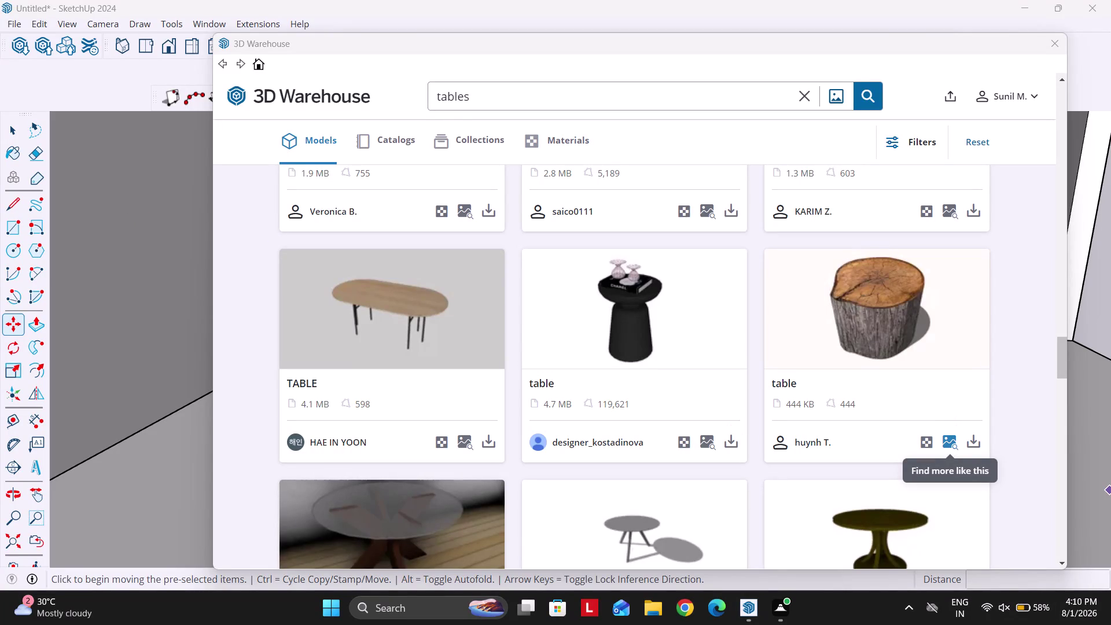
Search 3D Warehouse for 'curtains'.
scroll(down, 3)
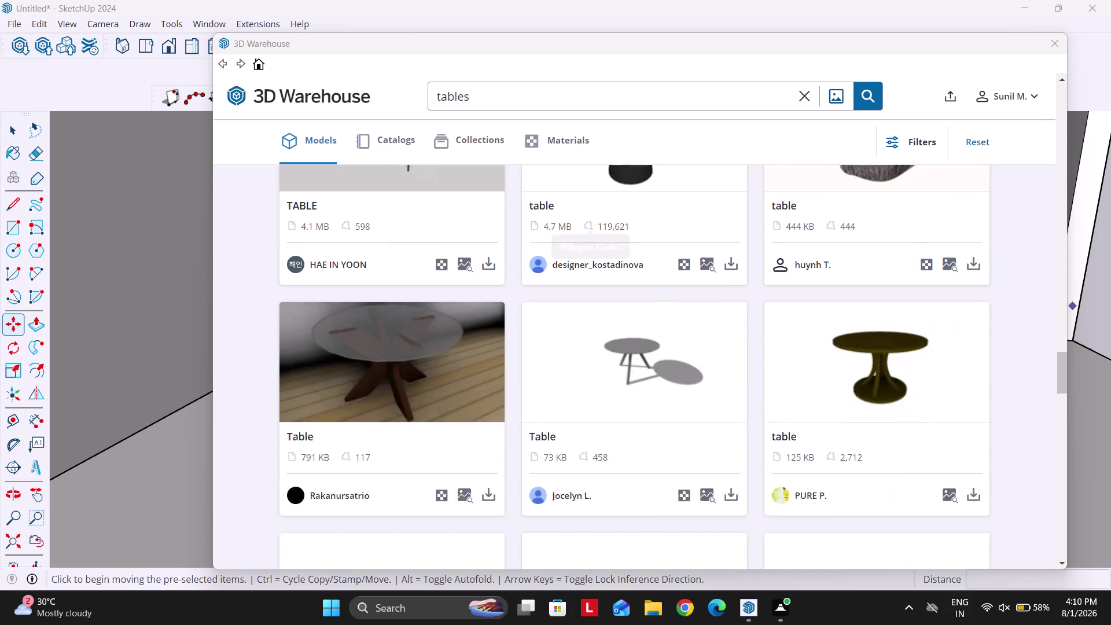
scroll(down, 3)
scroll(up, 3)
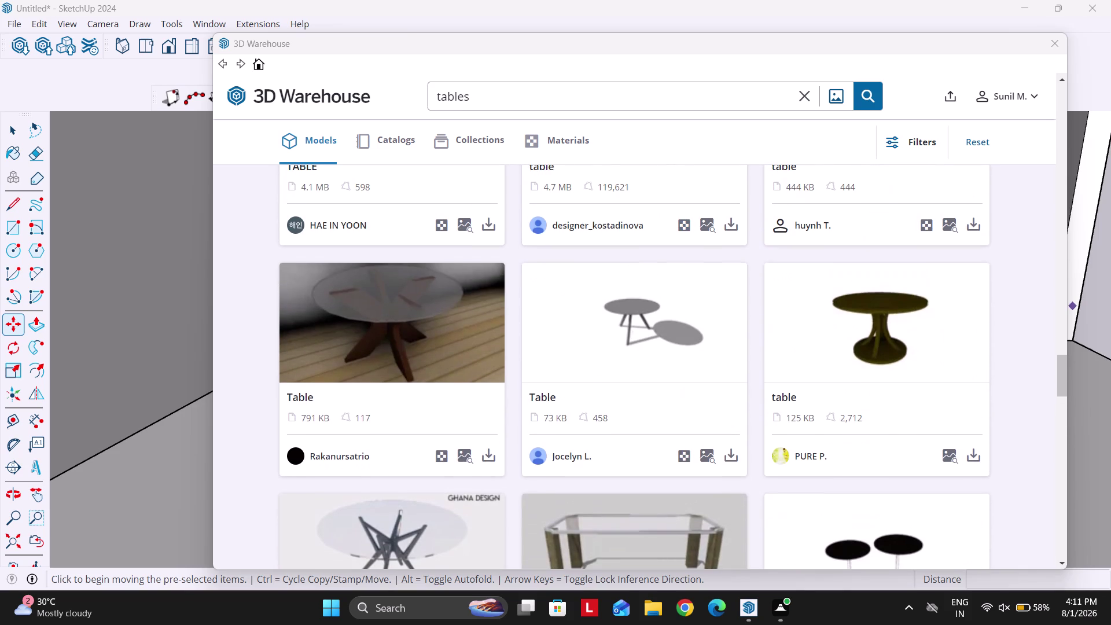
scroll(down, 3)
drag(504, 100, 378, 100)
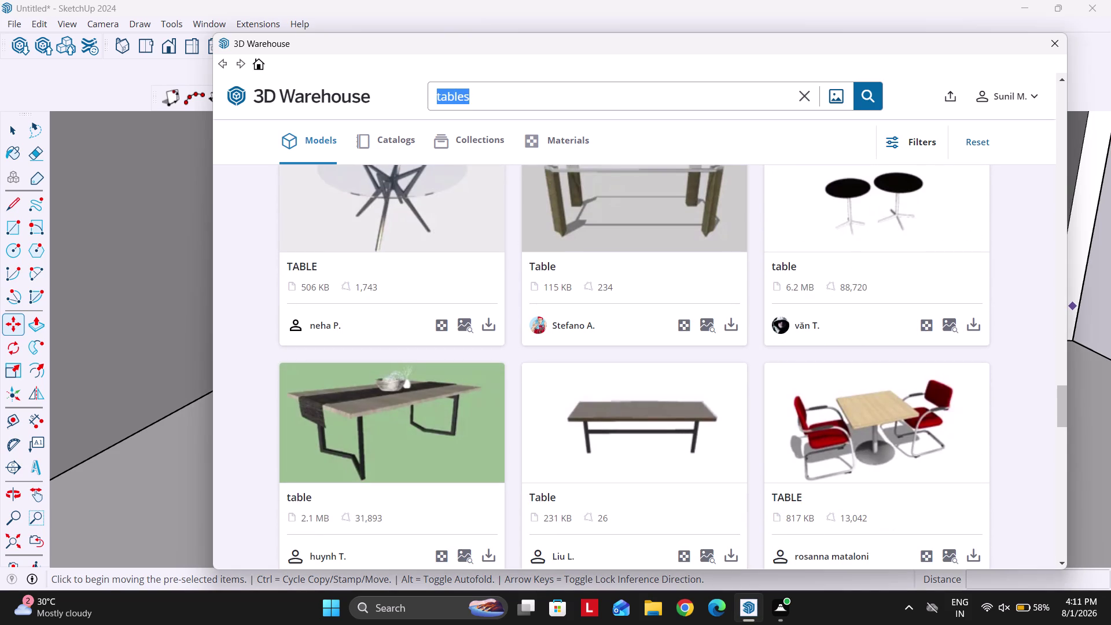
text(curt)
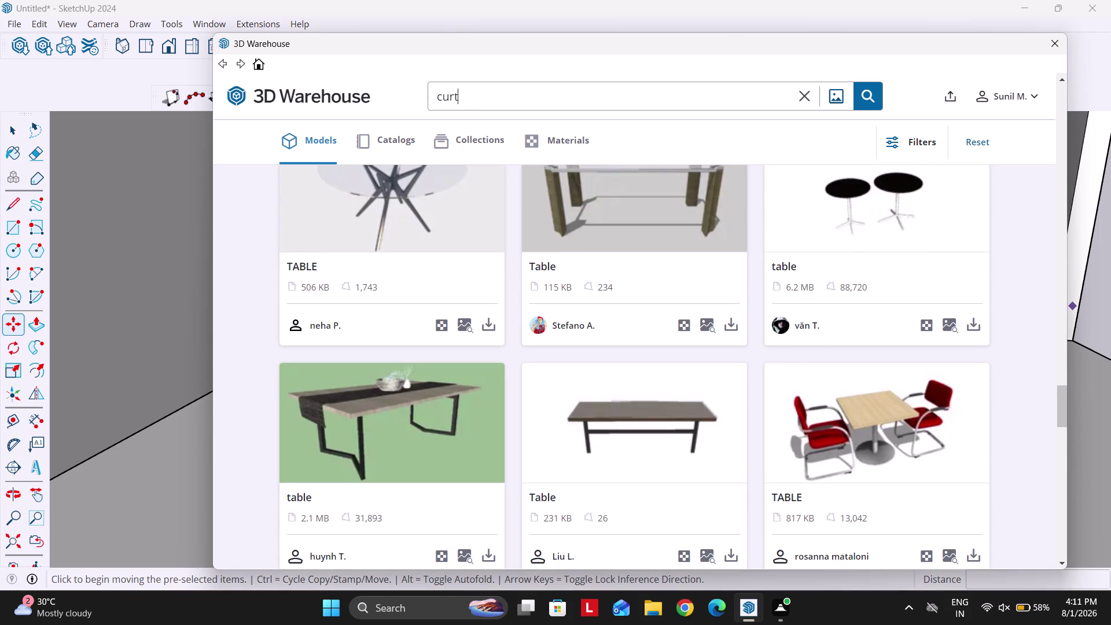
text(ains)
key(Return)
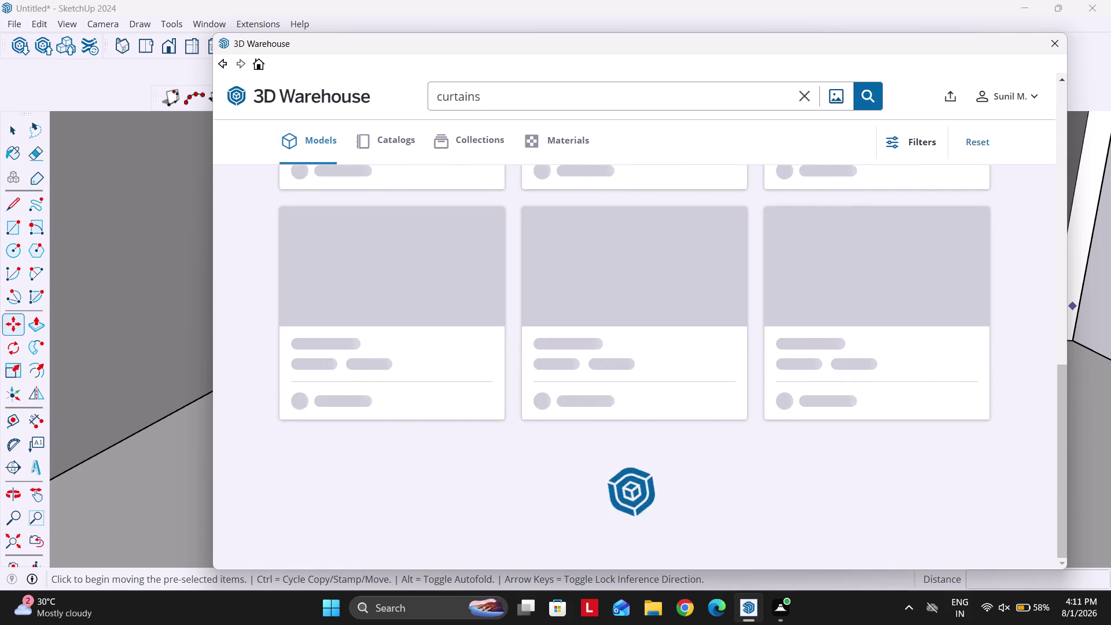
Download the Curtains model and choose Yes to load it into the model.
scroll(up, 3)
scroll(up, 3)
scroll(up, 3)
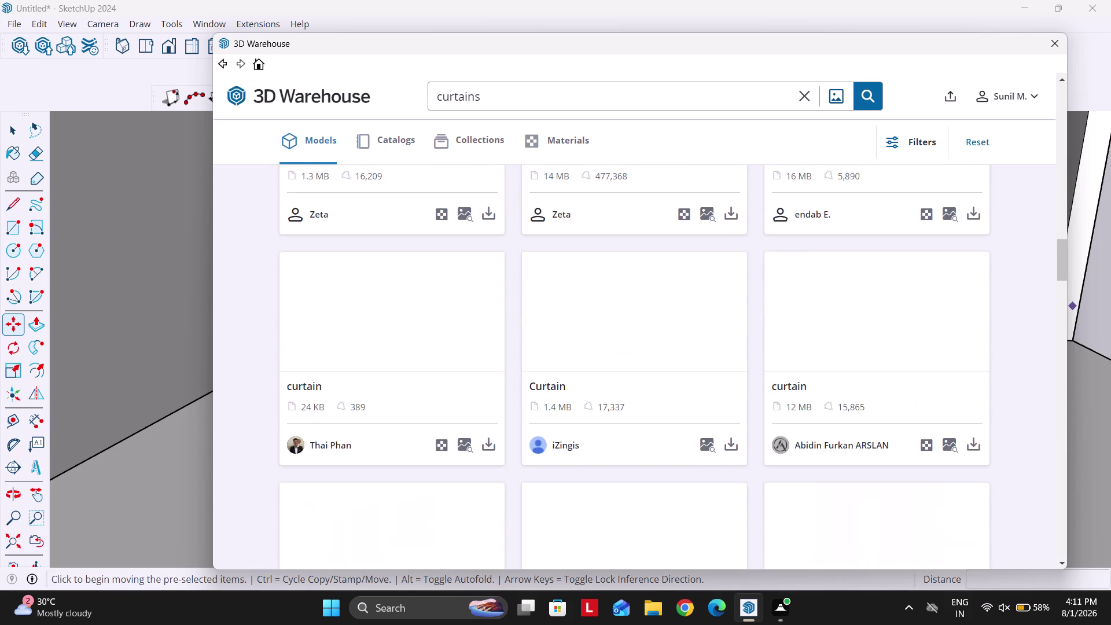
scroll(up, 3)
scroll(up, 3)
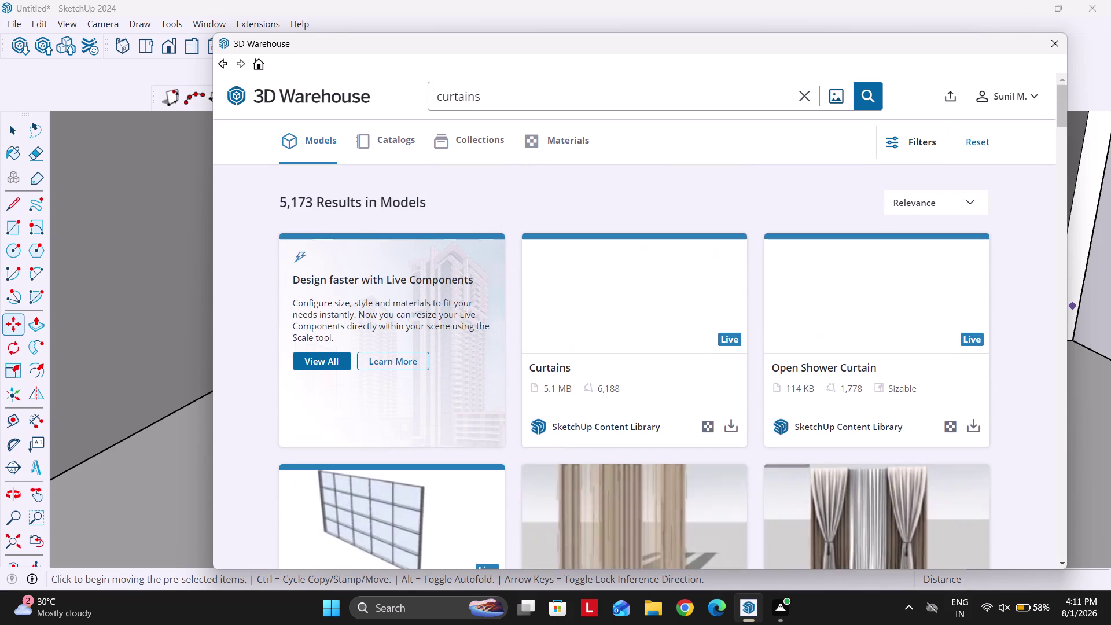
scroll(up, 3)
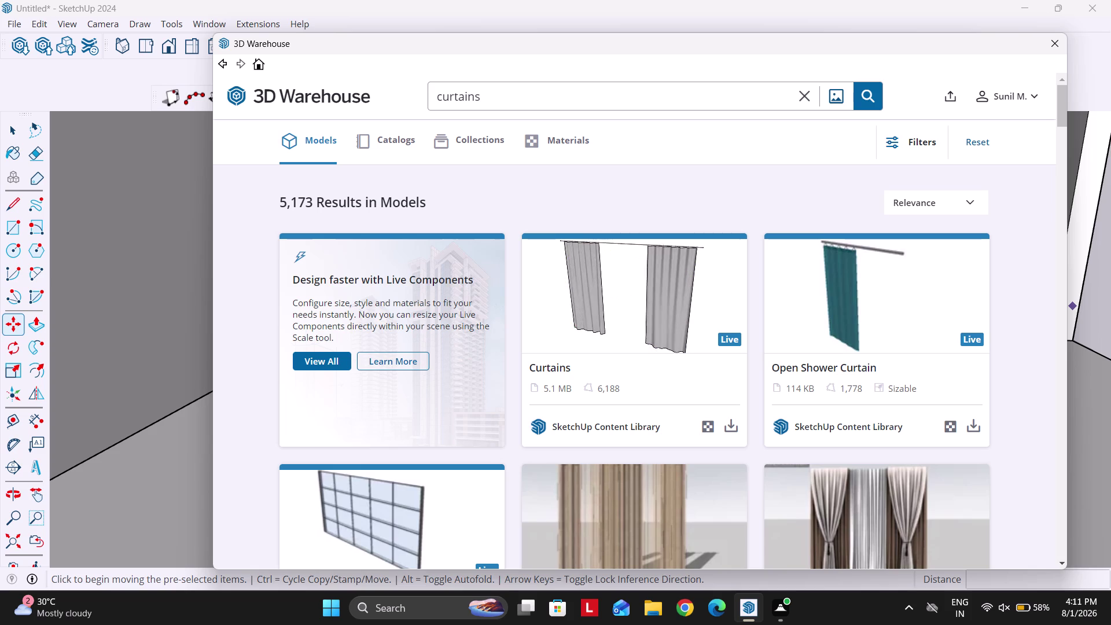
scroll(down, 3)
click(731, 517)
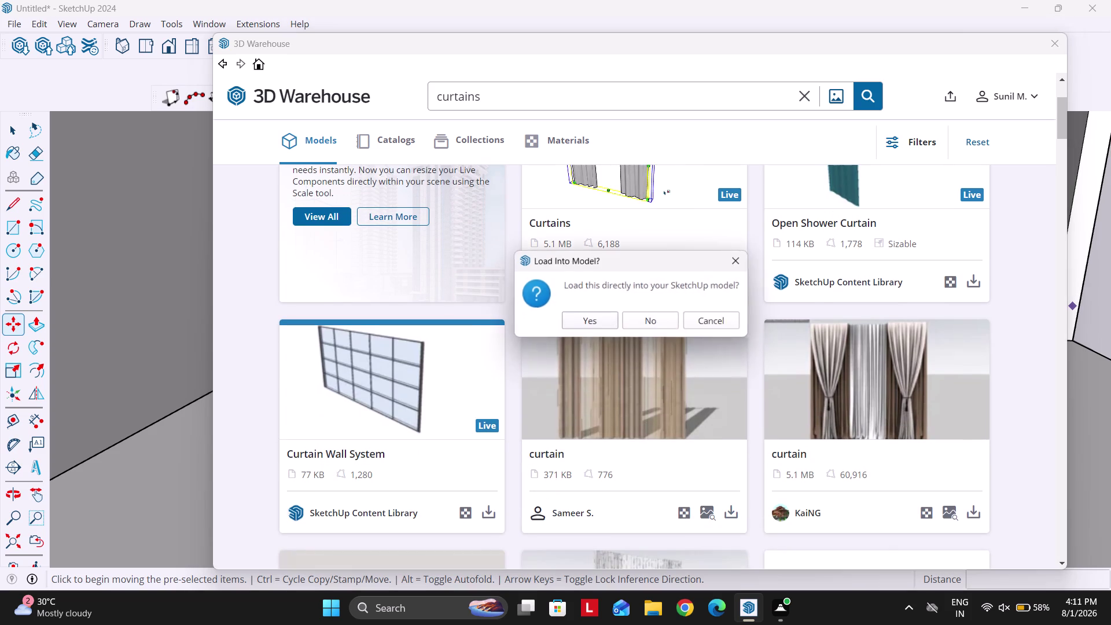
click(581, 321)
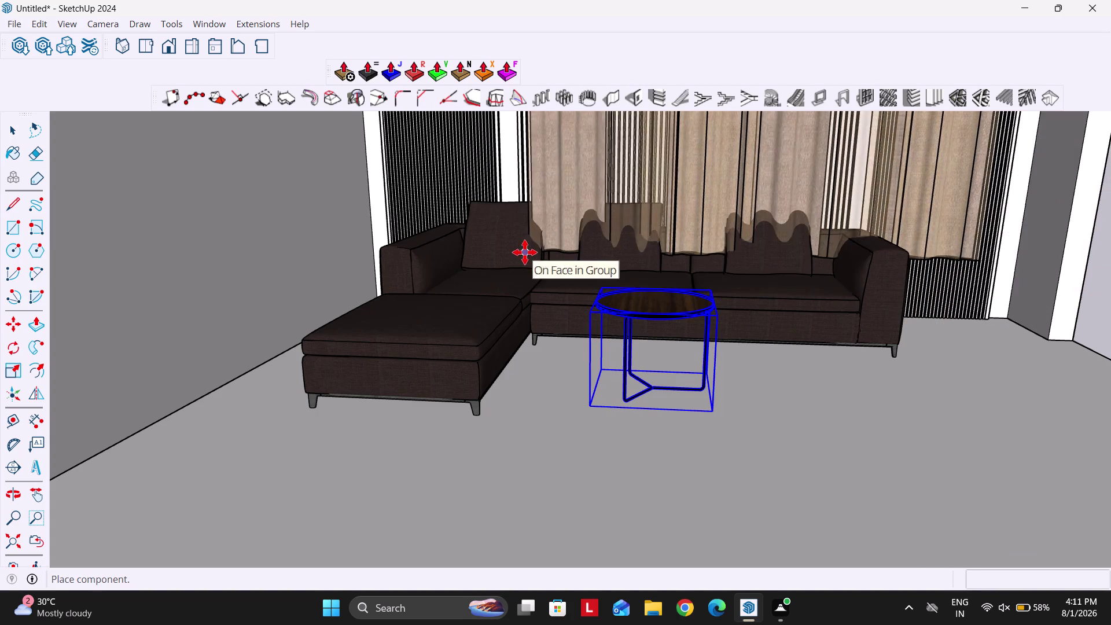
Drop the curtain component beside the room.
scroll(down, 3)
middle_drag(528, 360, 566, 373)
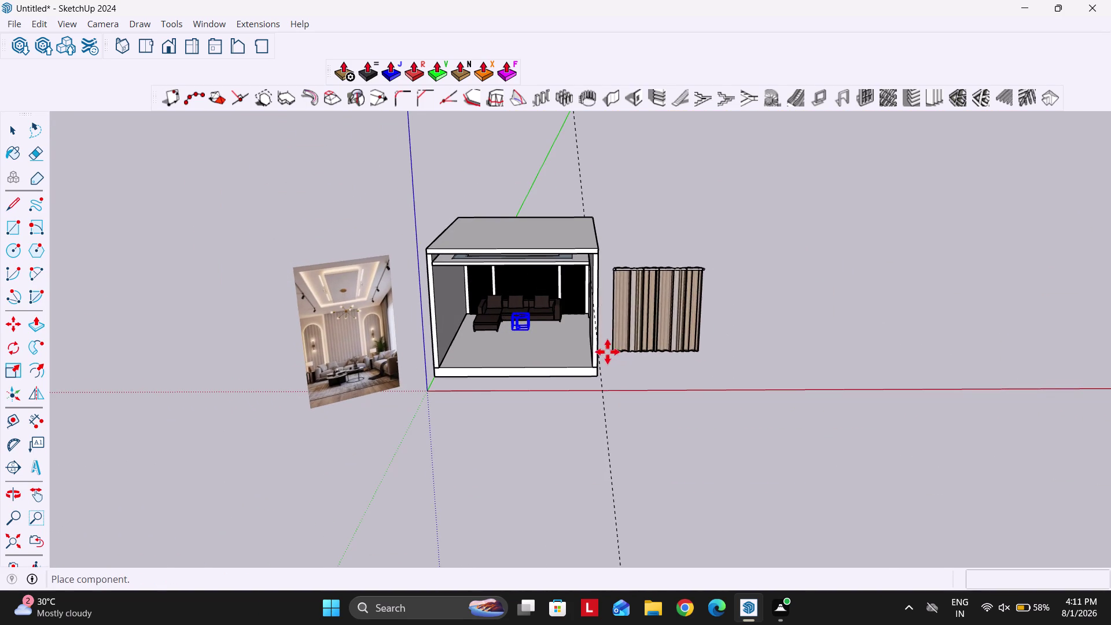
click(608, 351)
scroll(up, 3)
middle_drag(654, 323, 672, 348)
Rotate the curtain 90 degrees about its base so it stands upright.
key(q)
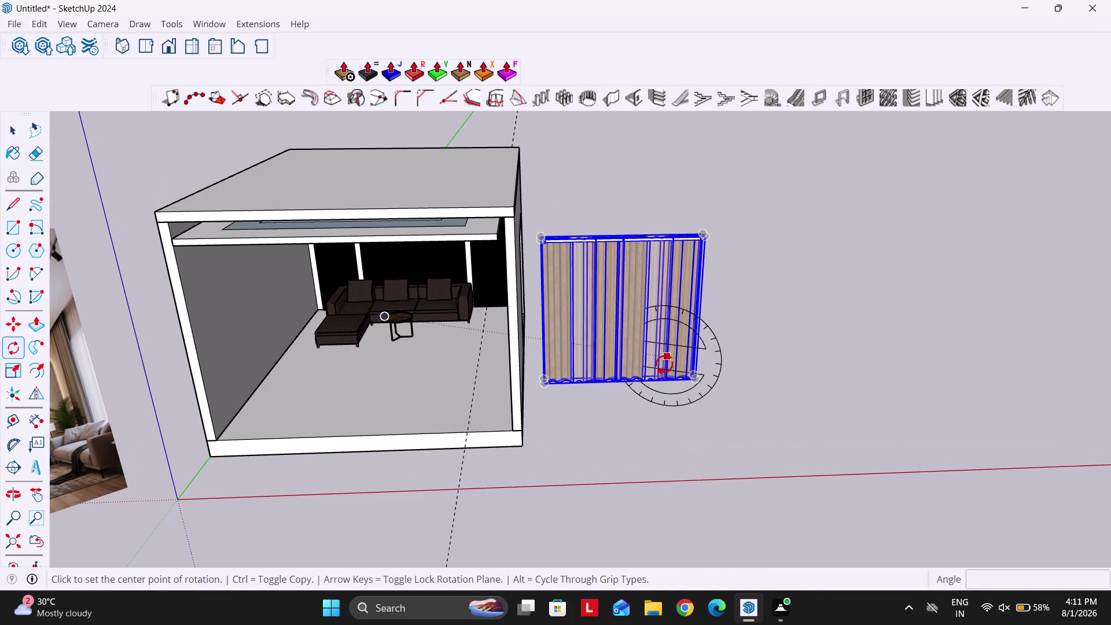
key(Up)
click(596, 383)
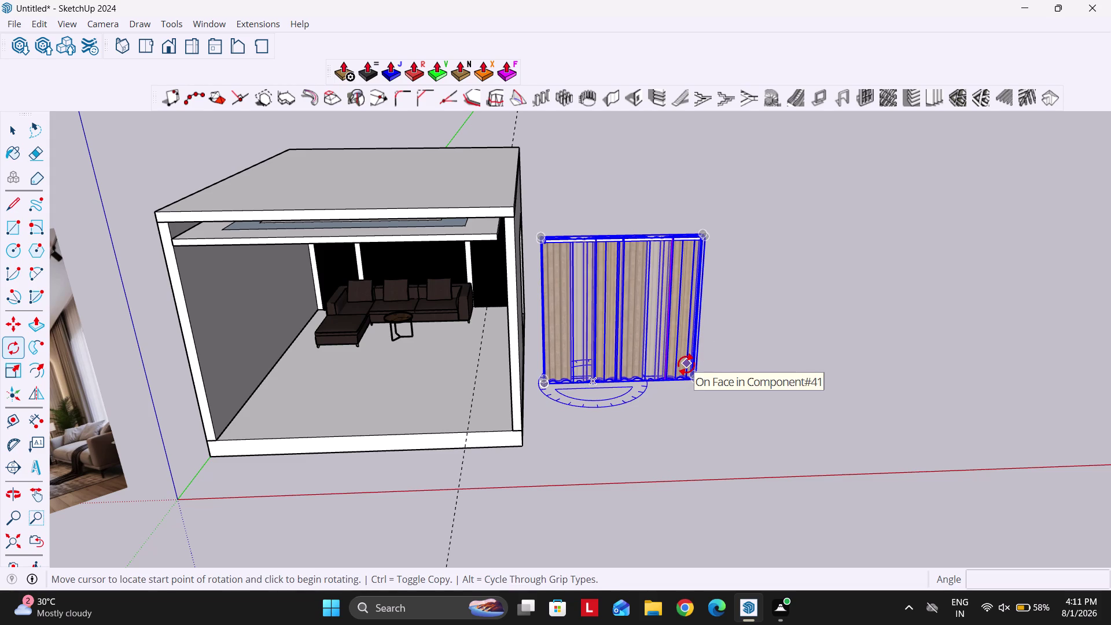
click(656, 378)
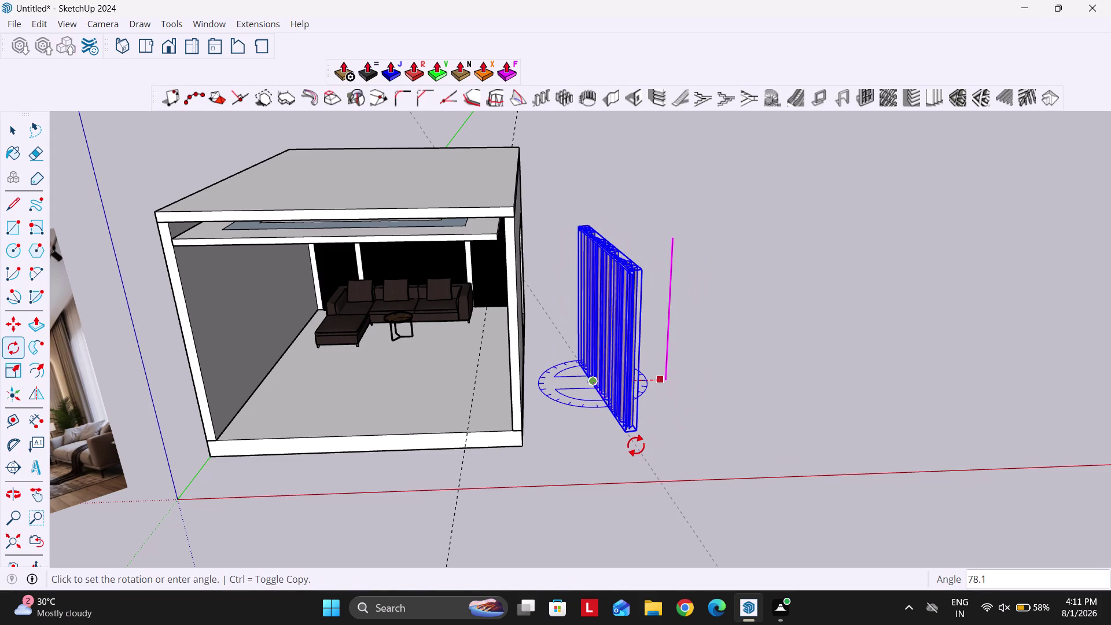
text(90)
key(Return)
Move the curtain by its top corner against the room's side wall.
scroll(up, 3)
middle_drag(599, 314, 590, 320)
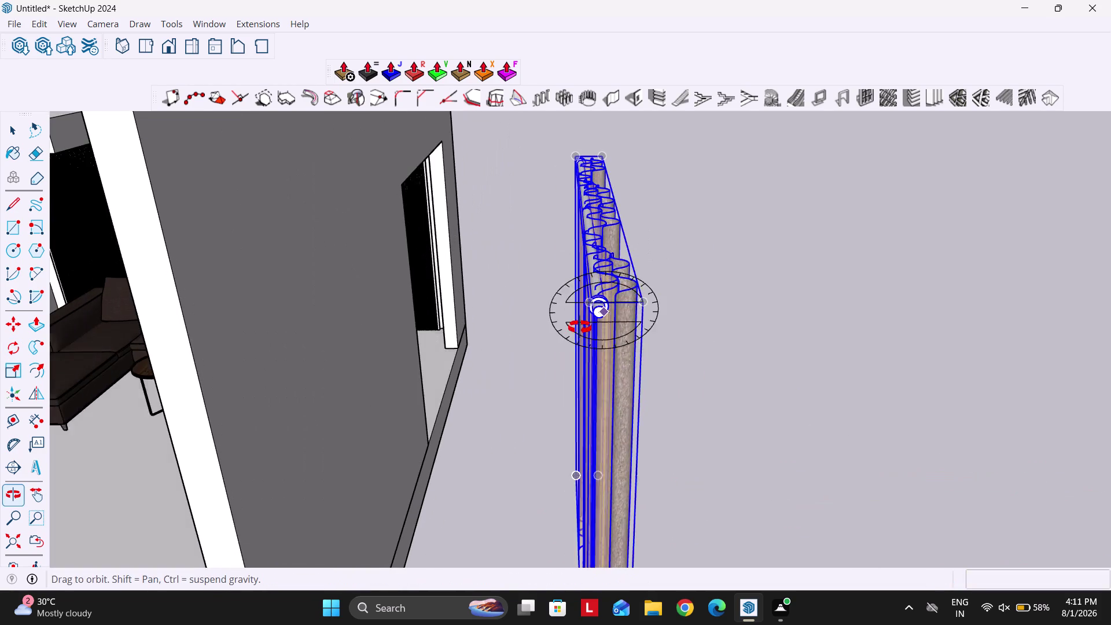
middle_drag(589, 321, 576, 328)
scroll(up, 3)
key(m)
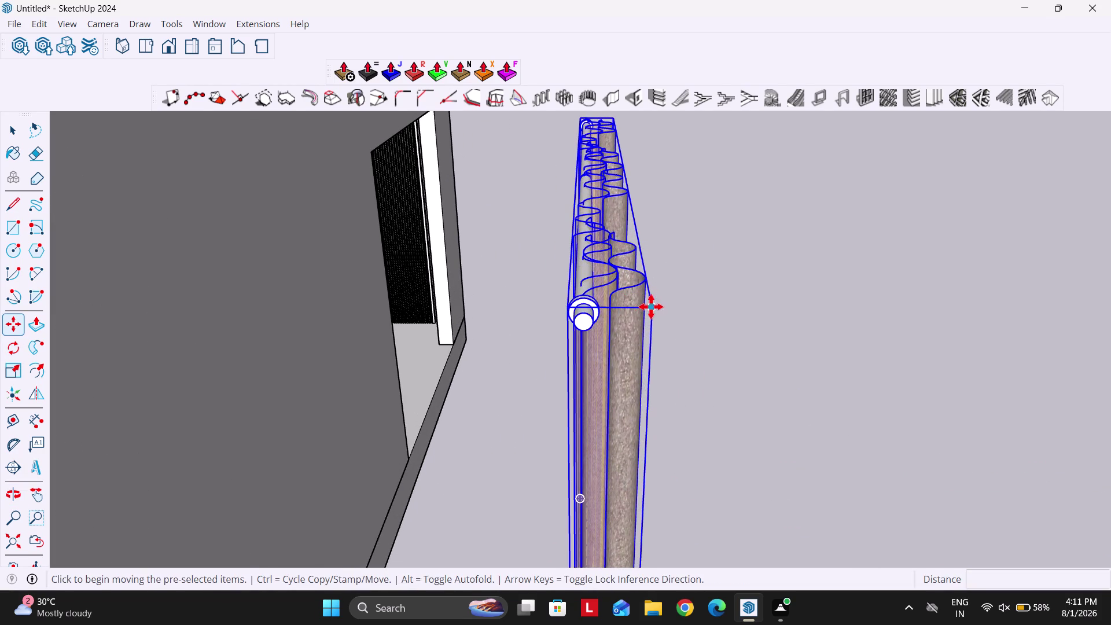
click(652, 307)
scroll(down, 3)
middle_drag(607, 353, 659, 242)
scroll(up, 3)
scroll(up, 3)
scroll(down, 3)
middle_drag(642, 251, 662, 254)
scroll(up, 3)
click(661, 208)
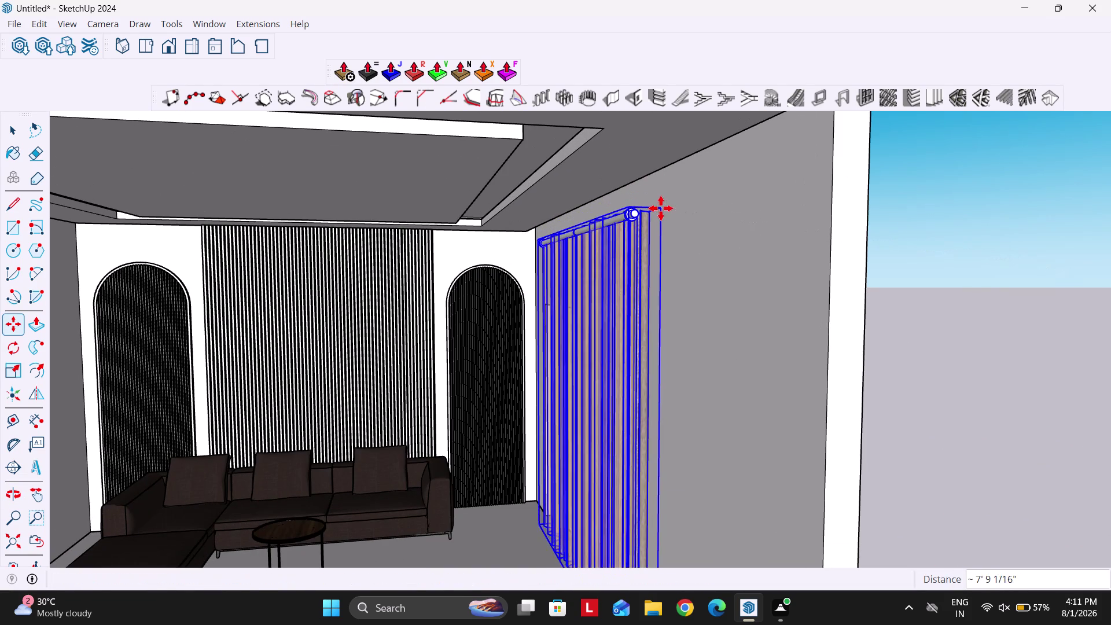
Inspect the curtain's placement and try adjusting it with the Scale tool.
scroll(down, 3)
scroll(up, 3)
middle_drag(641, 241, 612, 238)
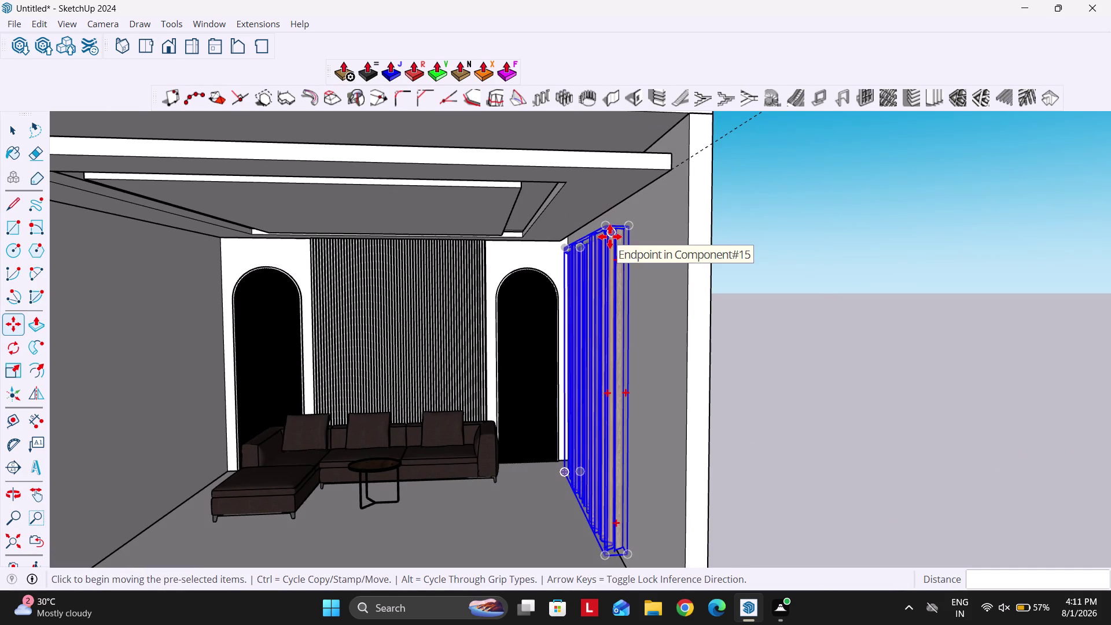
middle_drag(636, 236, 620, 236)
scroll(up, 3)
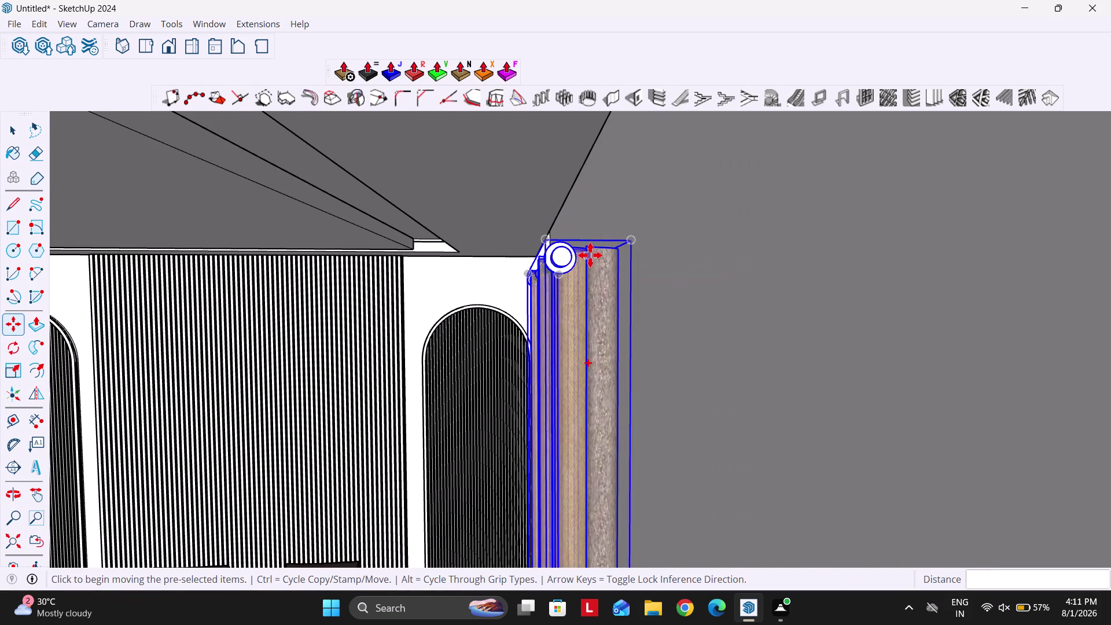
key(s)
middle_drag(508, 311, 551, 309)
scroll(down, 3)
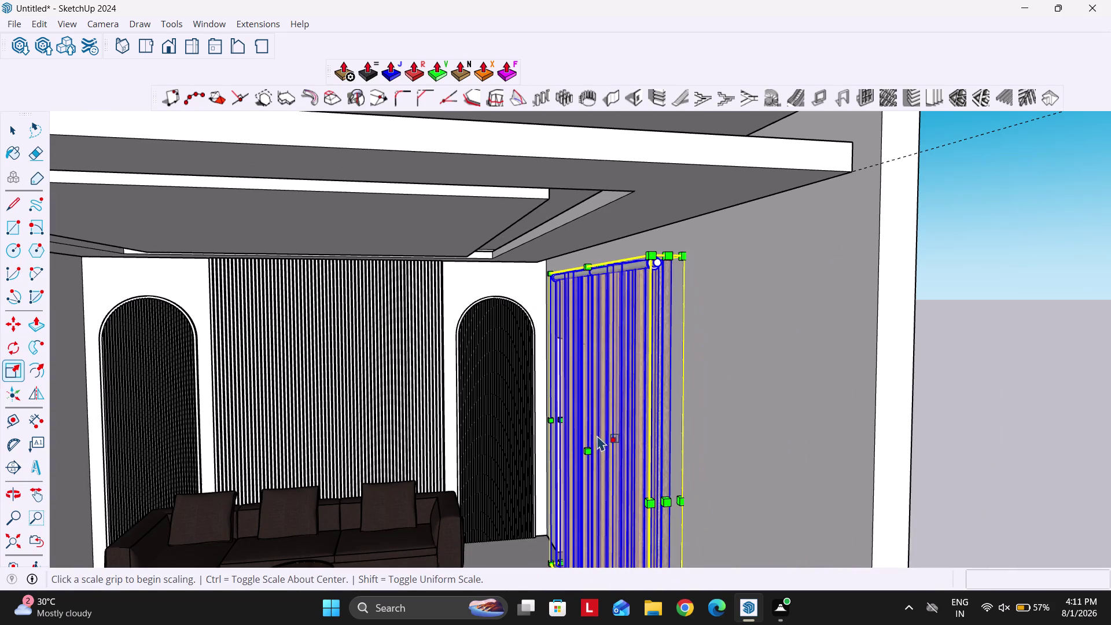
click(586, 446)
middle_drag(677, 199, 545, 171)
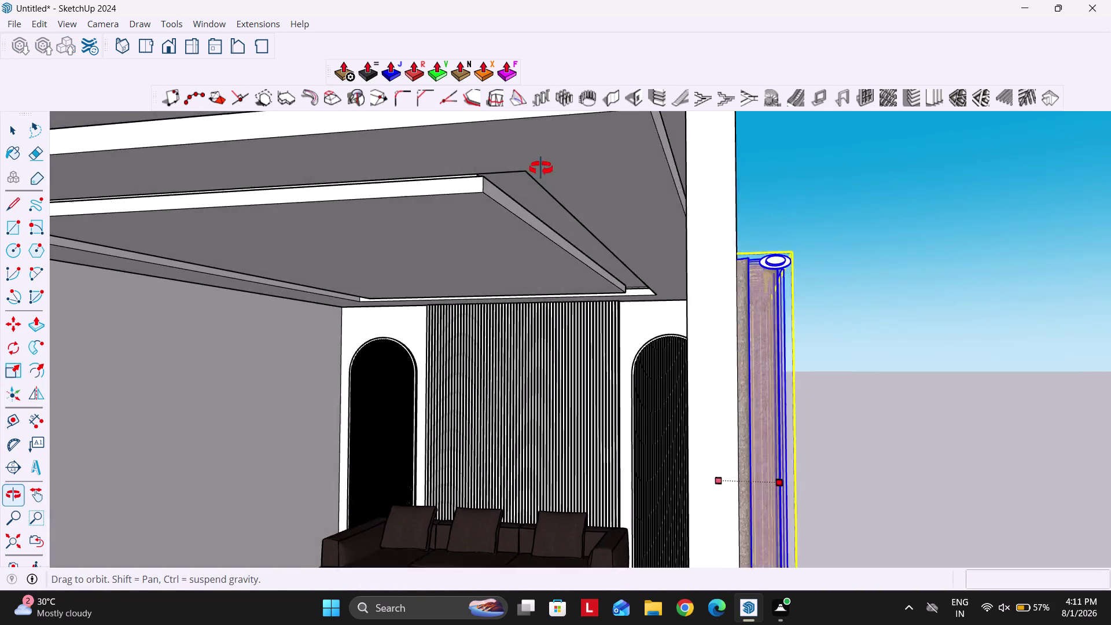
middle_drag(545, 170, 578, 171)
click(691, 182)
key(space)
Move the curtain up against the room's ceiling corner.
middle_drag(671, 254, 679, 258)
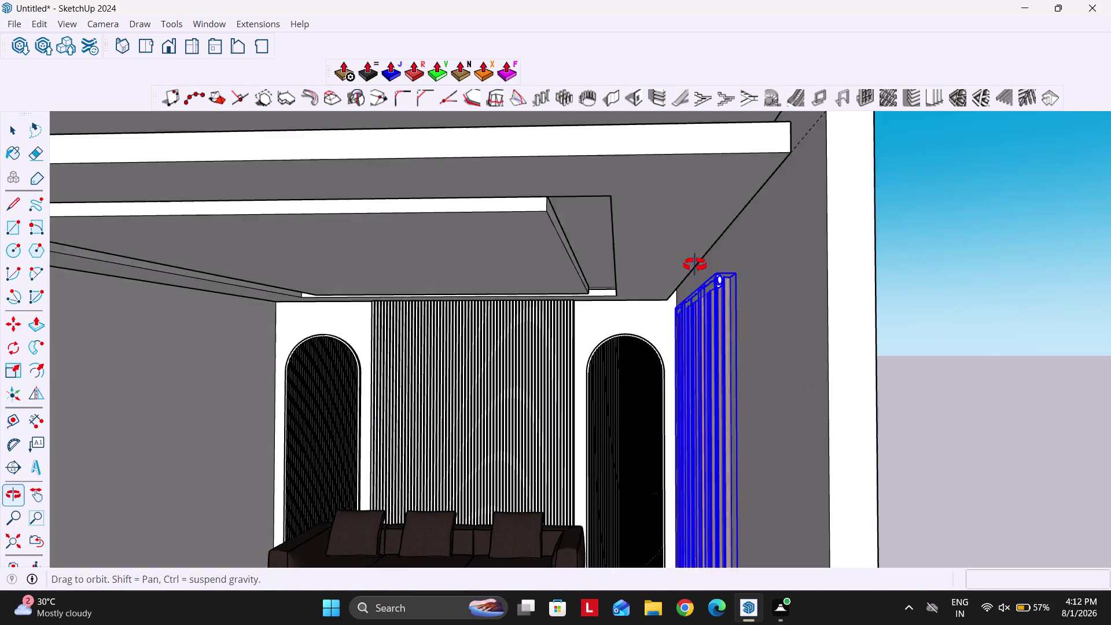
middle_drag(679, 257, 698, 267)
scroll(up, 3)
key(m)
click(789, 281)
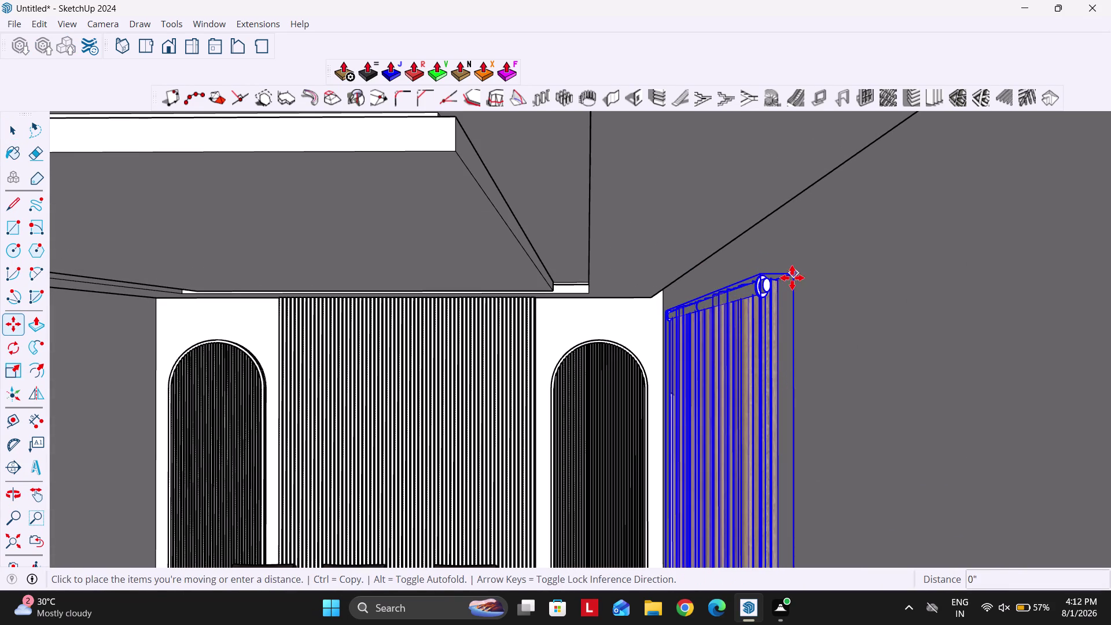
scroll(down, 3)
key(Up)
middle_drag(795, 234, 743, 196)
click(760, 152)
From the room's other side, move the curtain panels to their new position.
scroll(down, 3)
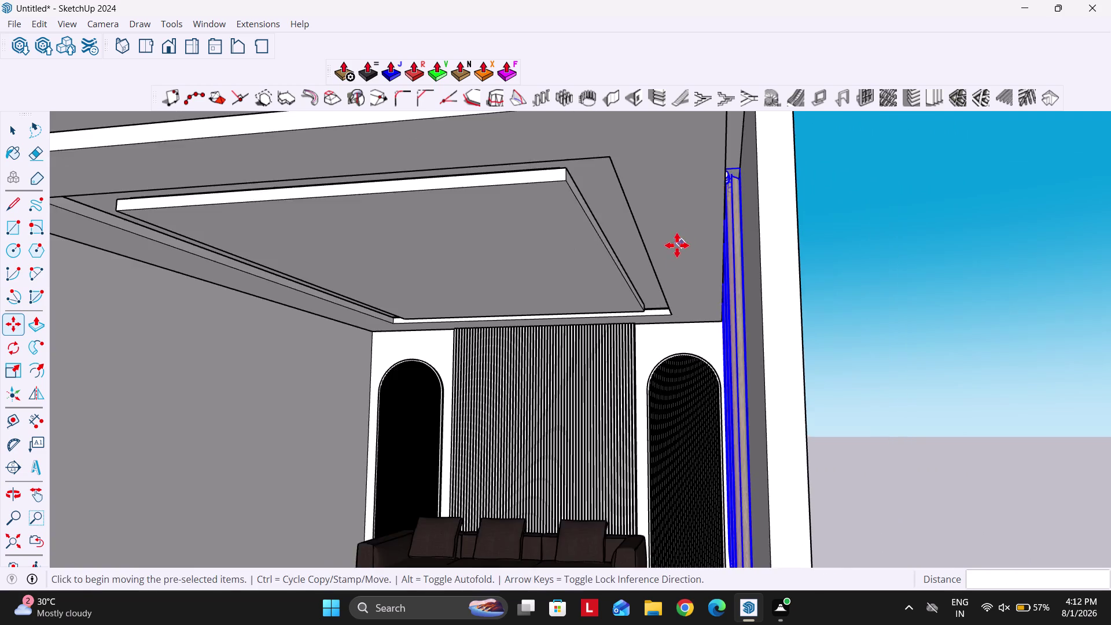
scroll(down, 3)
middle_drag(699, 272, 832, 297)
scroll(down, 3)
scroll(up, 3)
scroll(down, 3)
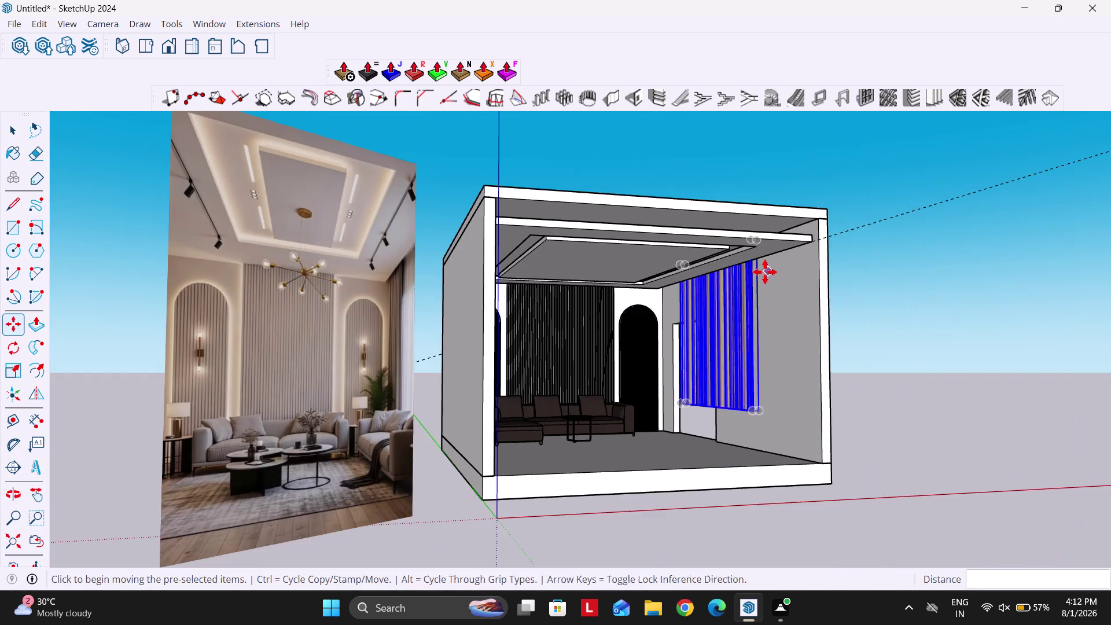
middle_drag(764, 272, 279, 315)
middle_drag(659, 435, 571, 431)
scroll(up, 3)
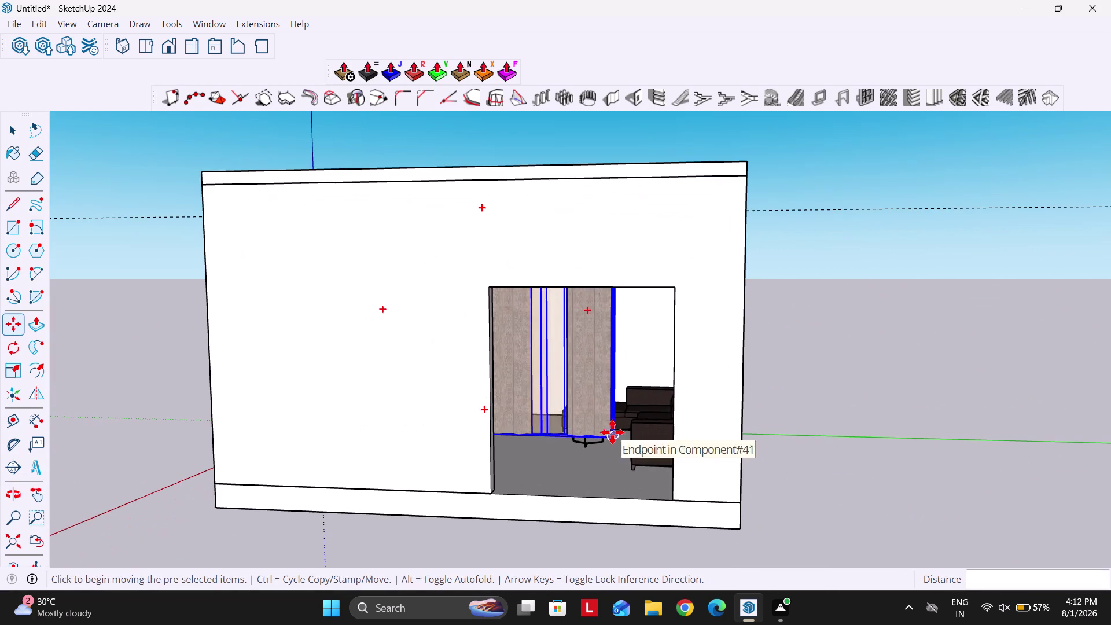
click(609, 431)
key(Left)
click(670, 501)
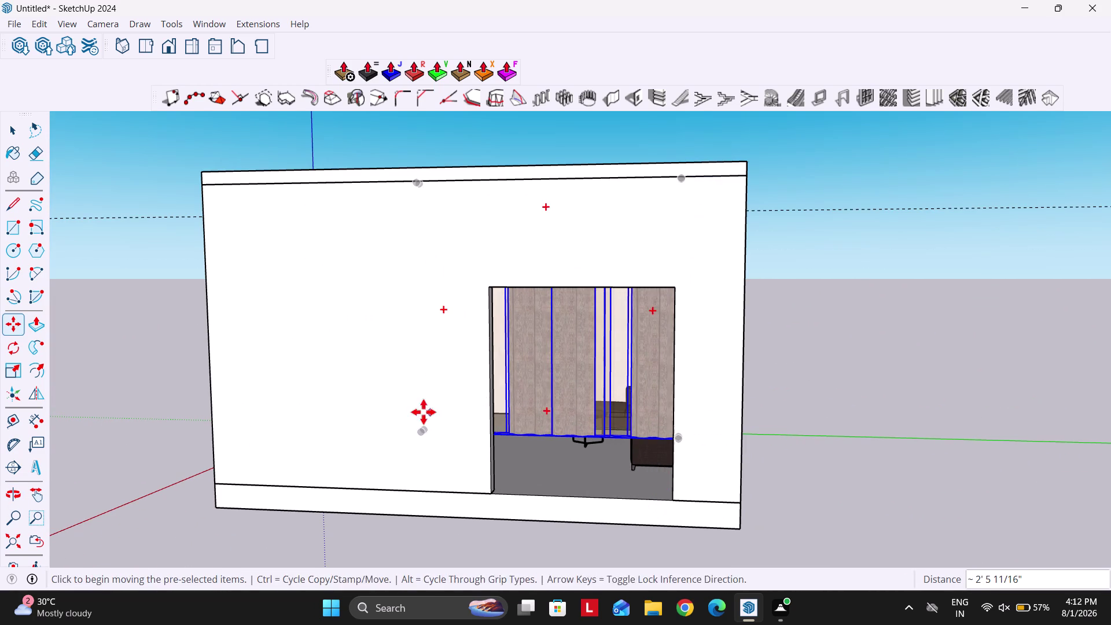
Scale the curtain panels to fit along the side wall.
middle_drag(424, 411, 847, 397)
middle_drag(599, 395, 800, 405)
scroll(up, 3)
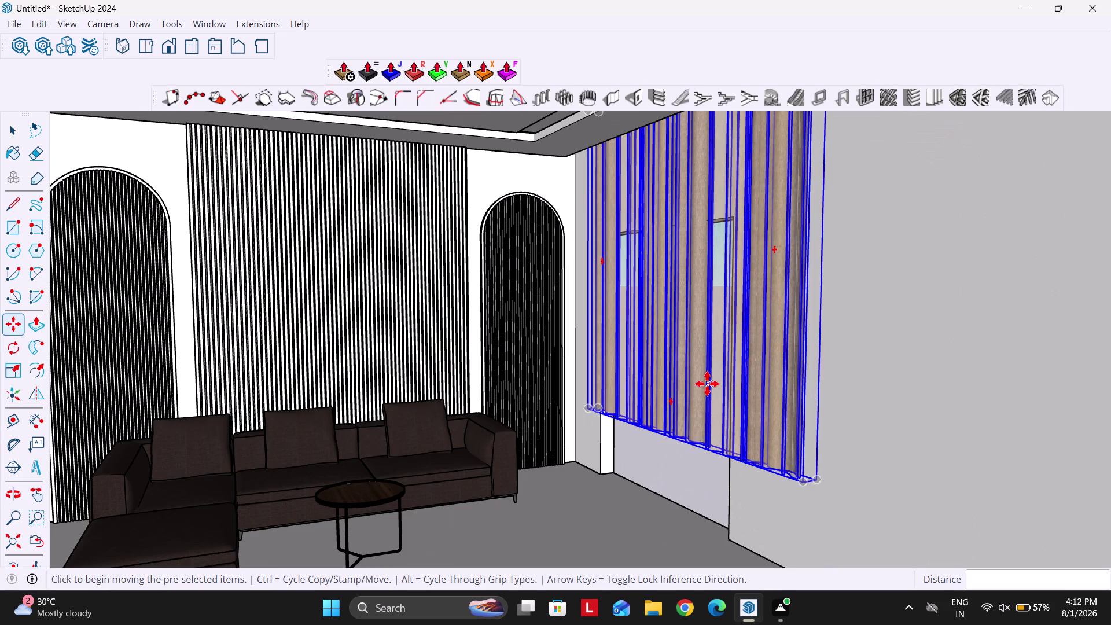
key(s)
scroll(up, 3)
click(684, 436)
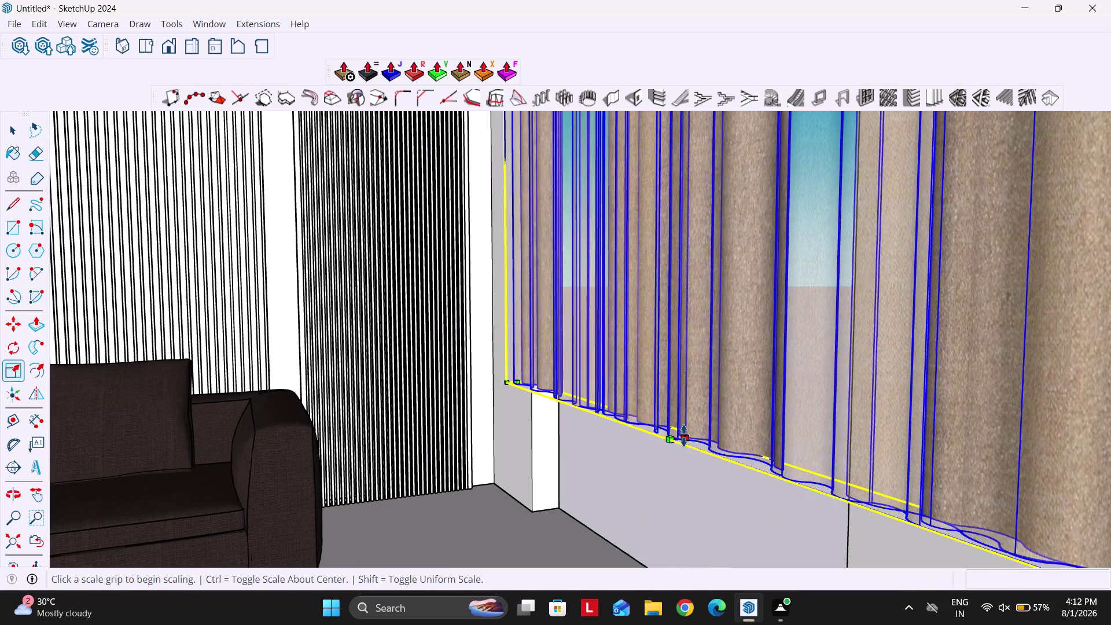
scroll(down, 3)
click(573, 465)
key(space)
scroll(down, 3)
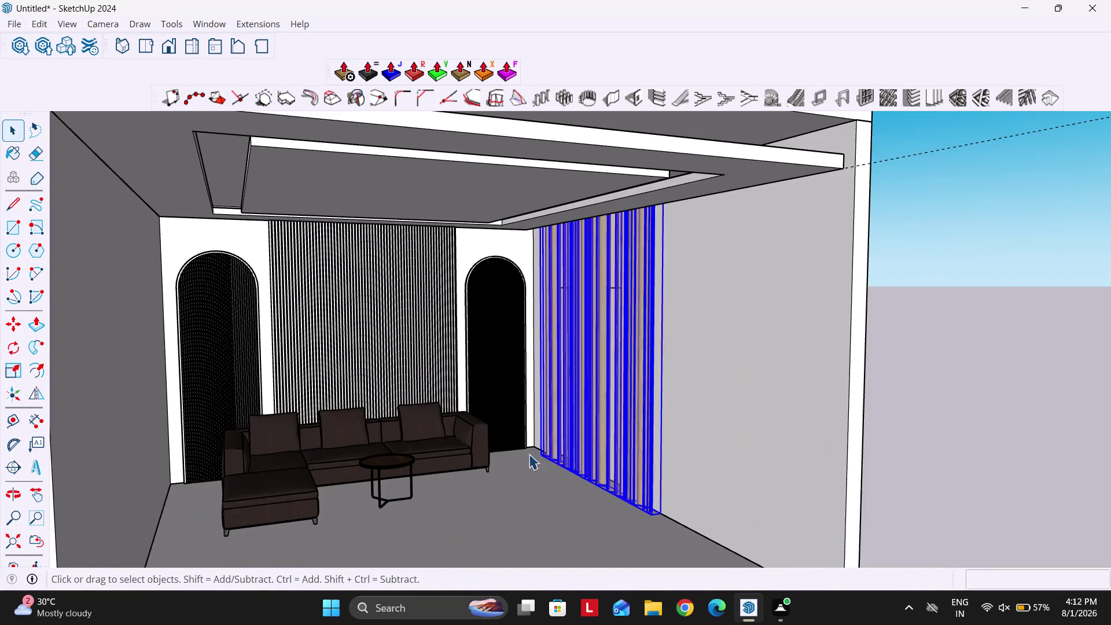
middle_drag(571, 454, 556, 454)
key(space)
click(874, 381)
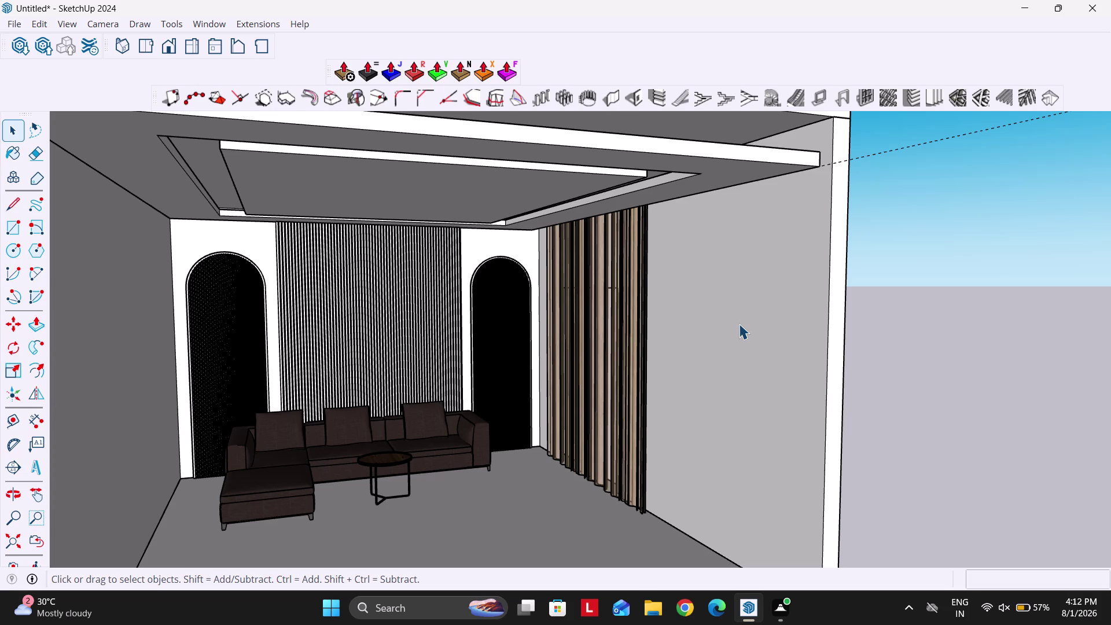
scroll(down, 3)
middle_drag(625, 319, 541, 315)
scroll(down, 3)
click(785, 336)
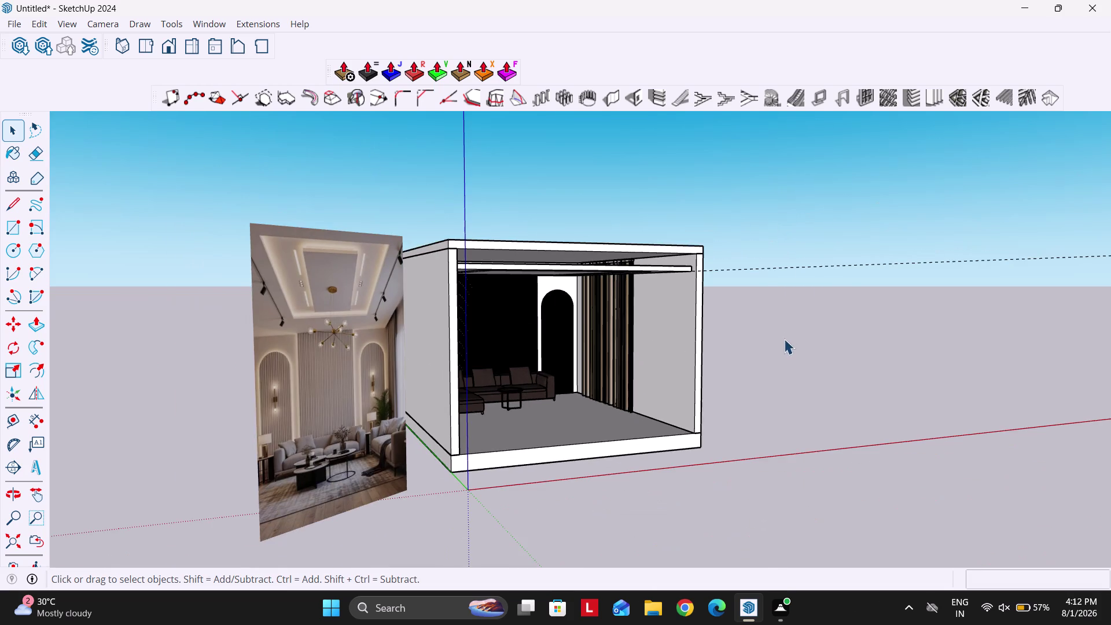
scroll(up, 3)
drag(801, 319, 745, 230)
key(Delete)
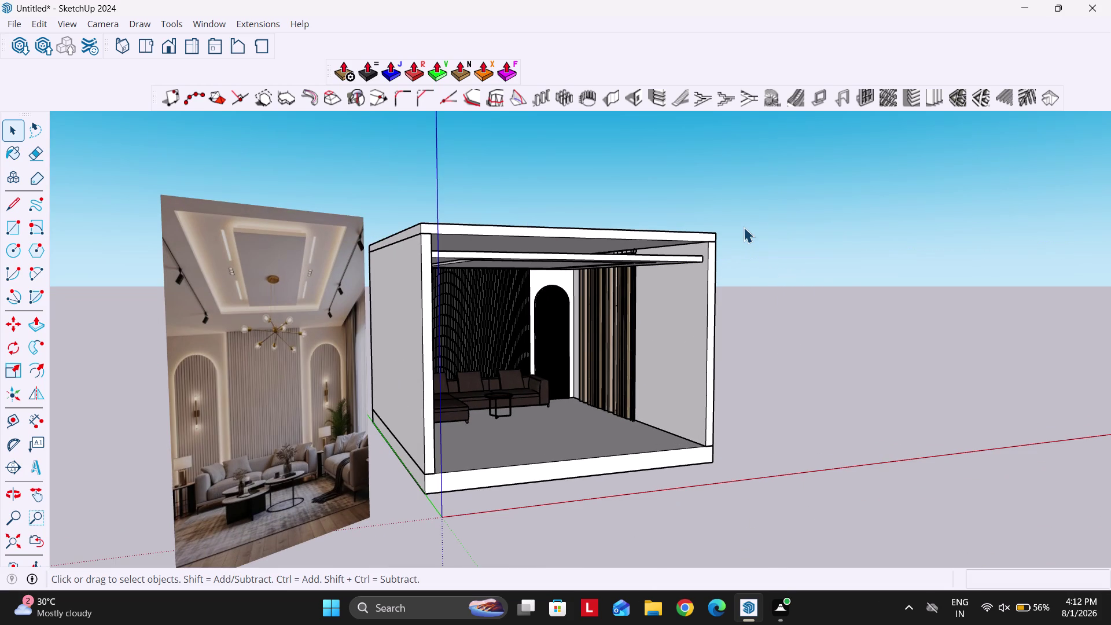
scroll(down, 3)
scroll(up, 3)
middle_drag(549, 426, 580, 414)
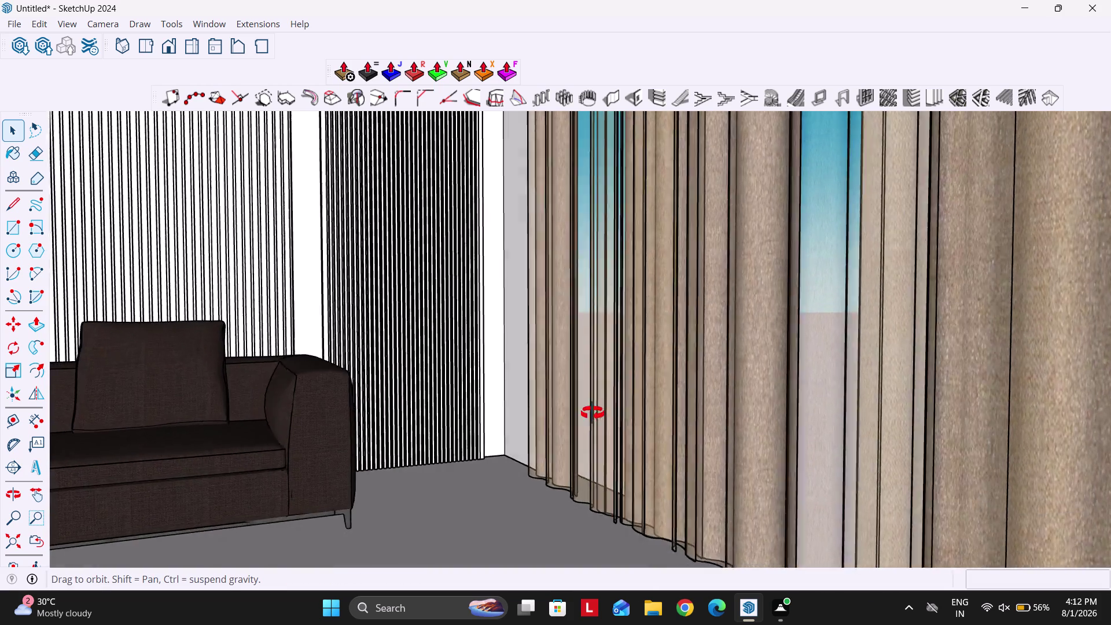
middle_drag(579, 414, 569, 426)
scroll(up, 3)
scroll(down, 3)
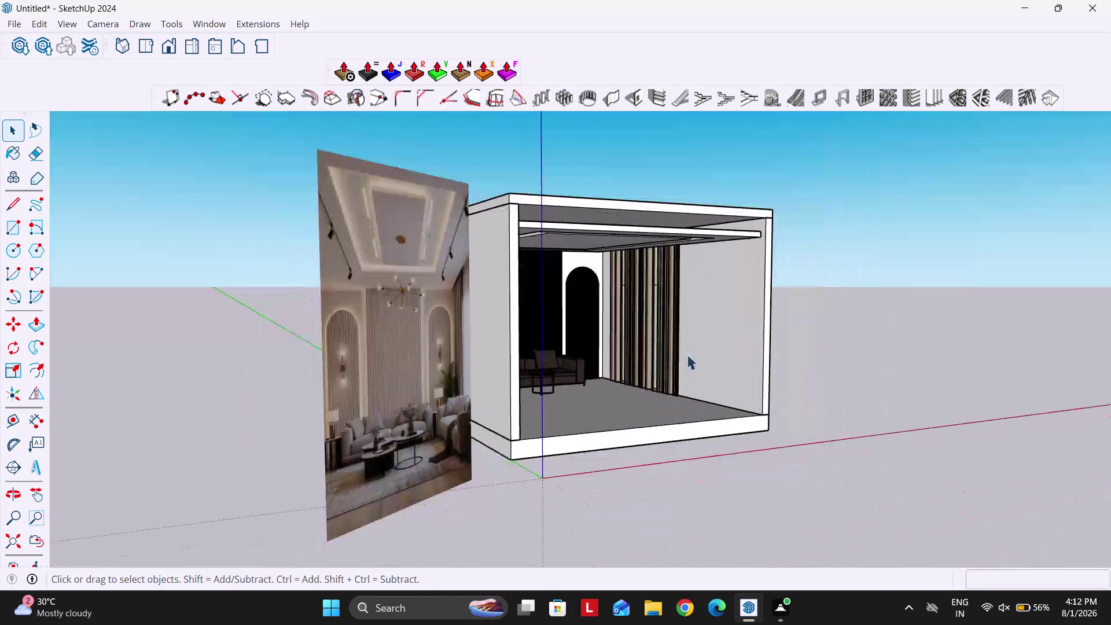
middle_drag(679, 354, 638, 359)
scroll(up, 3)
scroll(down, 3)
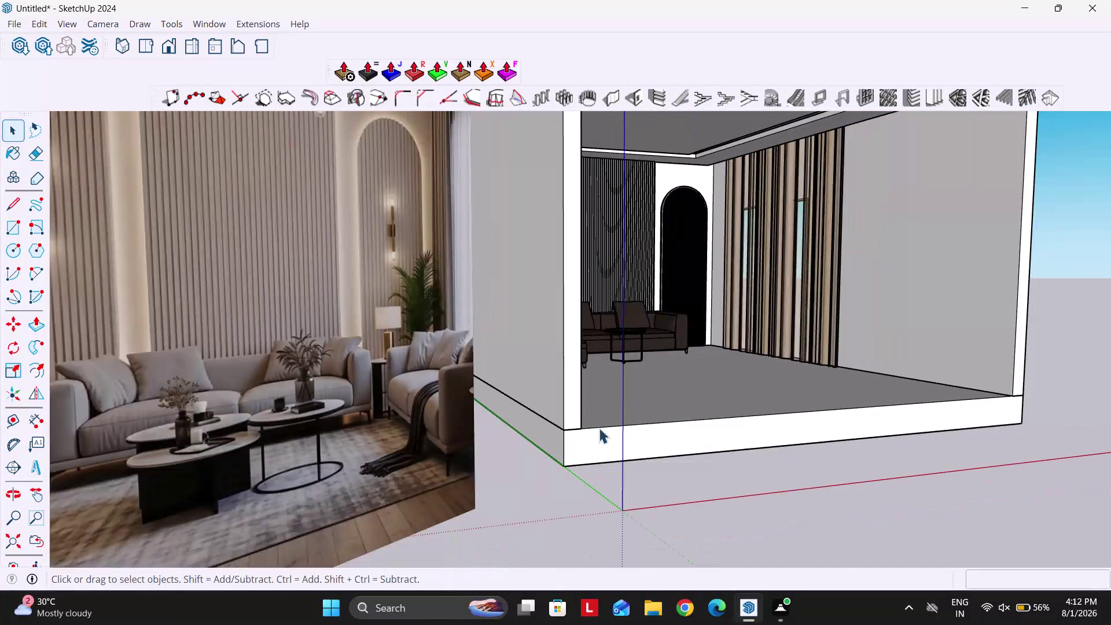
middle_drag(552, 464, 480, 495)
scroll(down, 3)
middle_drag(669, 350, 593, 409)
scroll(up, 3)
click(627, 322)
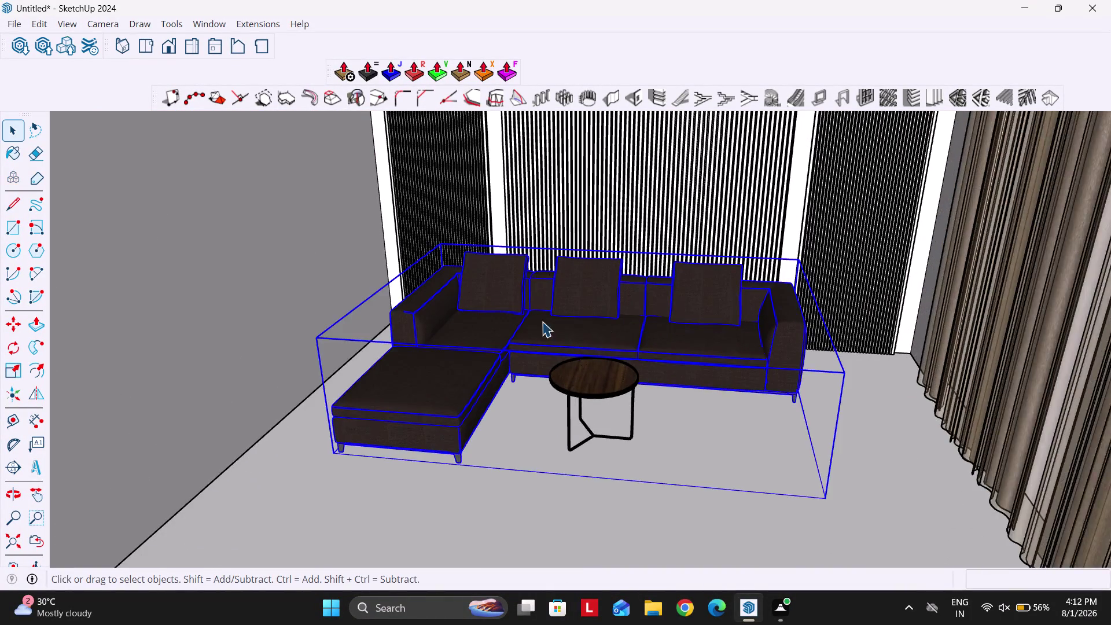
Orbit around the sofa and pick it up by its corner, then back out to Select.
scroll(down, 3)
middle_drag(565, 348, 597, 359)
scroll(up, 3)
middle_drag(533, 327, 568, 328)
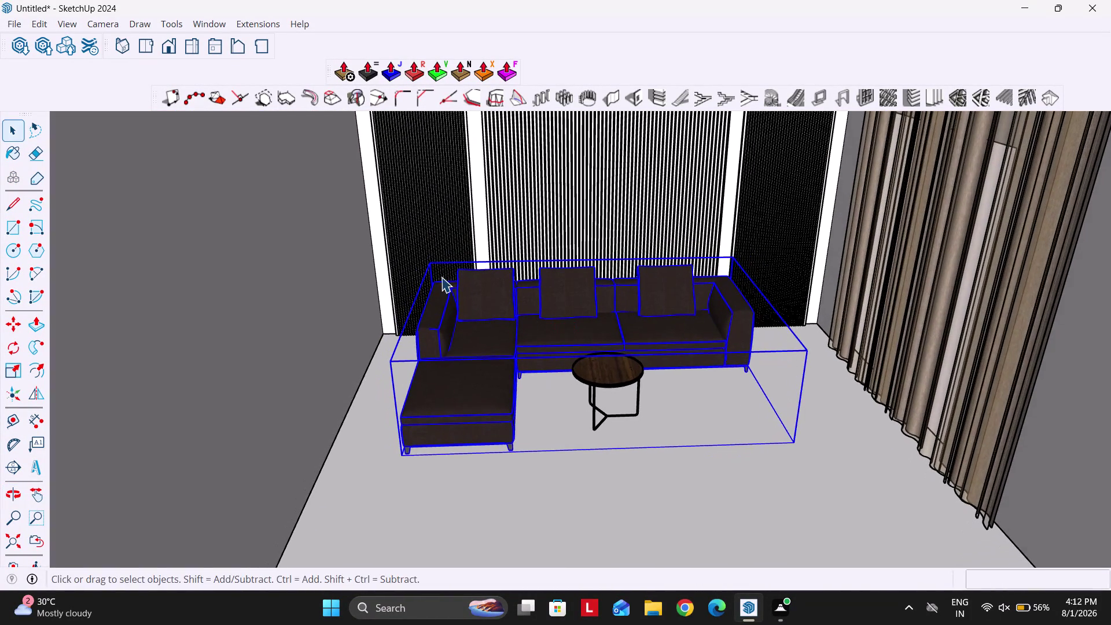
middle_drag(465, 296, 484, 300)
middle_click(485, 300)
key(m)
click(425, 265)
key(Left)
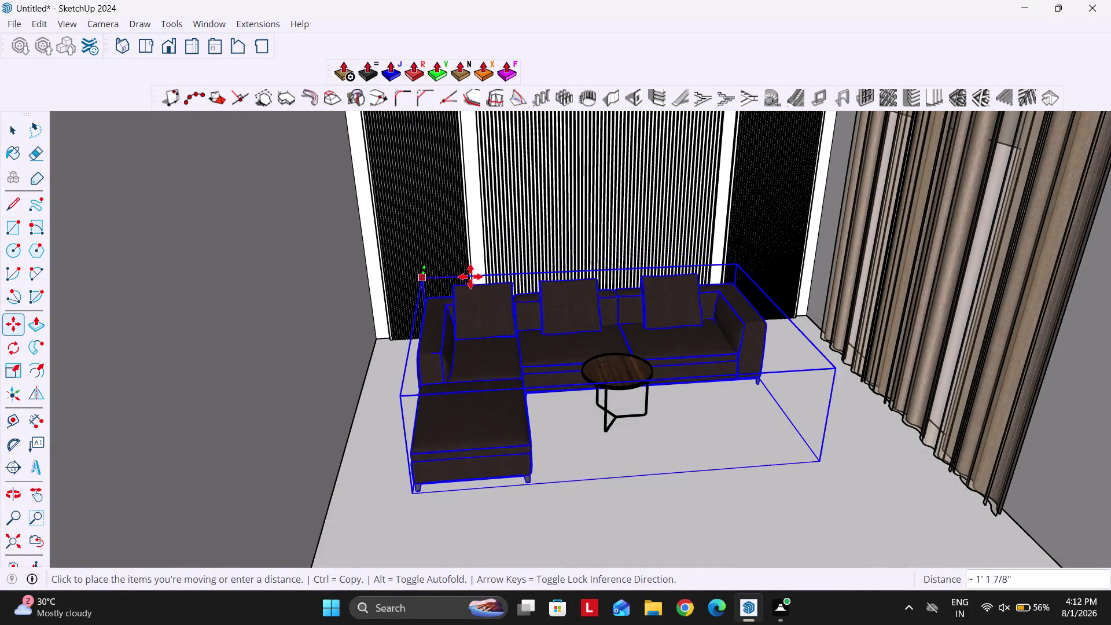
scroll(down, 3)
key(space)
Pan across the reference photo and orbit back toward the room.
scroll(up, 3)
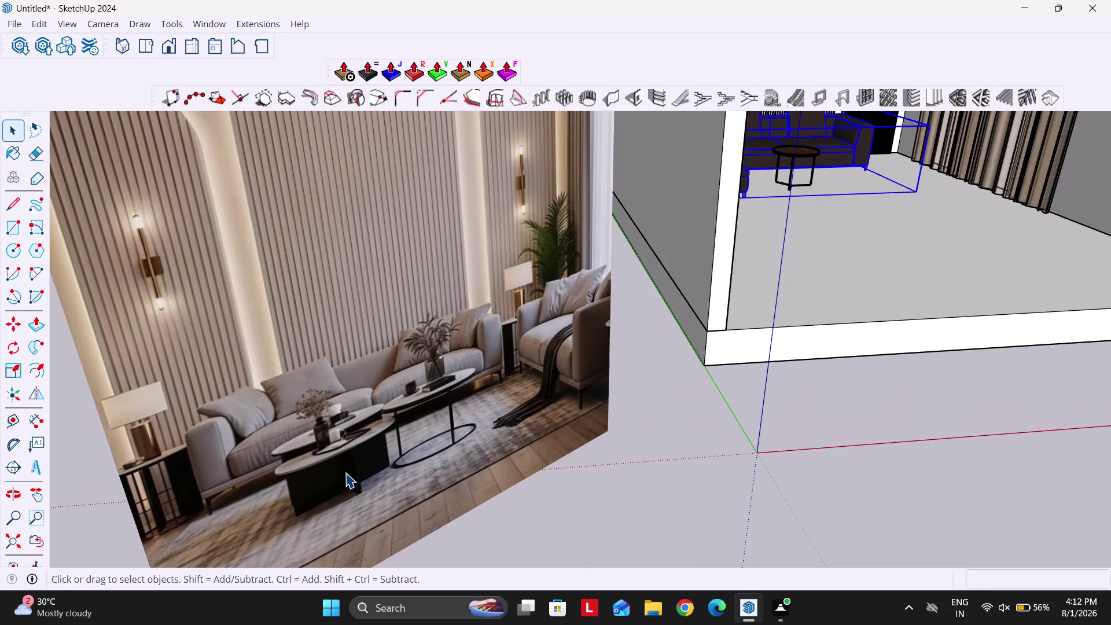
scroll(down, 3)
middle_drag(506, 417, 387, 410)
scroll(down, 3)
middle_drag(617, 376, 672, 368)
scroll(up, 3)
scroll(down, 3)
scroll(up, 3)
scroll(right, 3)
scroll(up, 3)
scroll(right, 3)
scroll(up, 3)
scroll(right, 3)
scroll(up, 3)
middle_drag(655, 357, 652, 325)
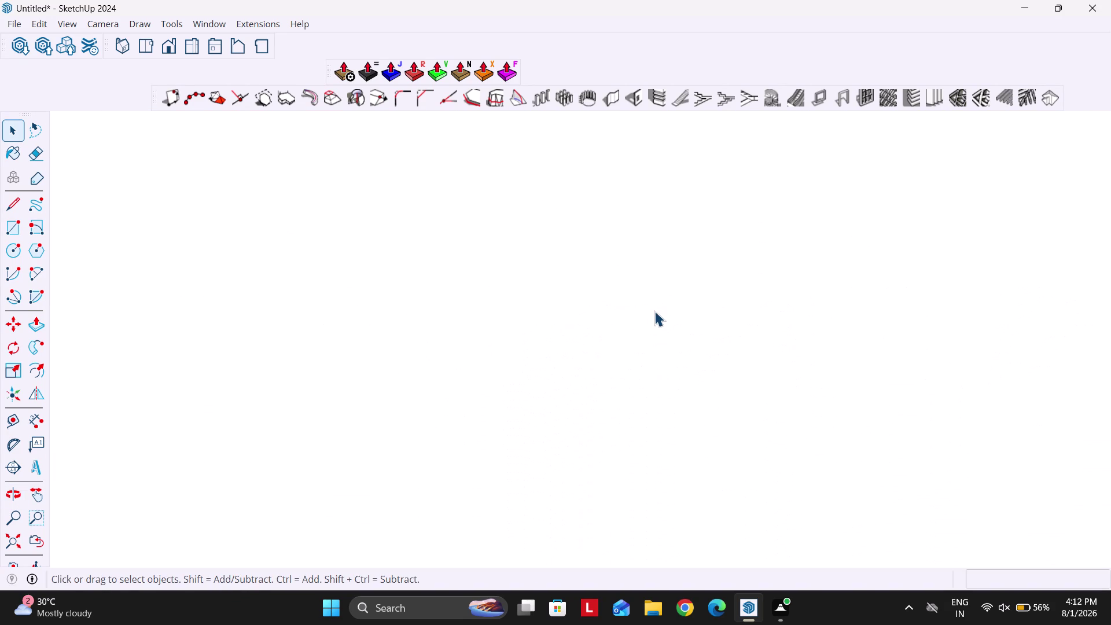
Orbit in to face the sofa straight on.
click(18, 534)
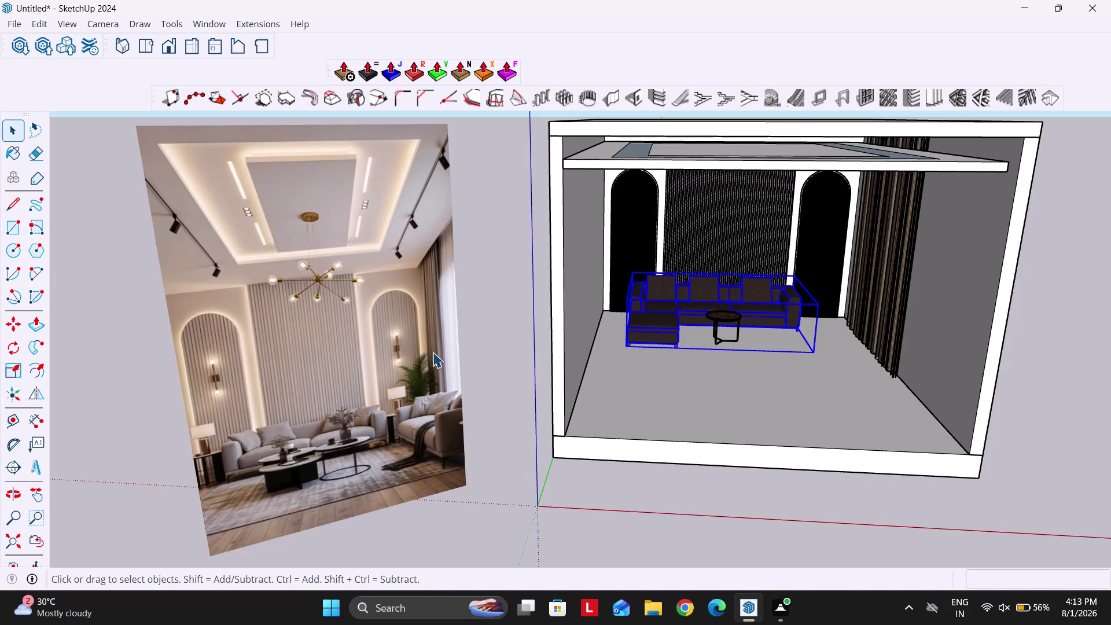
scroll(up, 3)
scroll(down, 3)
middle_drag(663, 423, 667, 375)
scroll(up, 3)
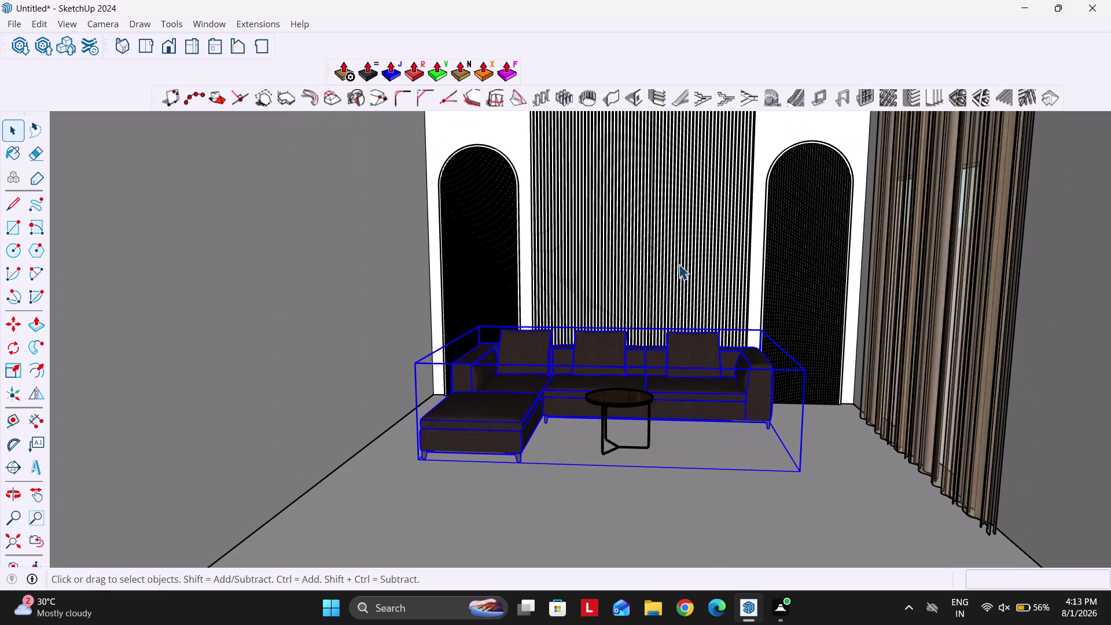
scroll(up, 3)
middle_drag(664, 327, 671, 330)
Move the sofa set along the red axis to its new spot near the back wall.
key(m)
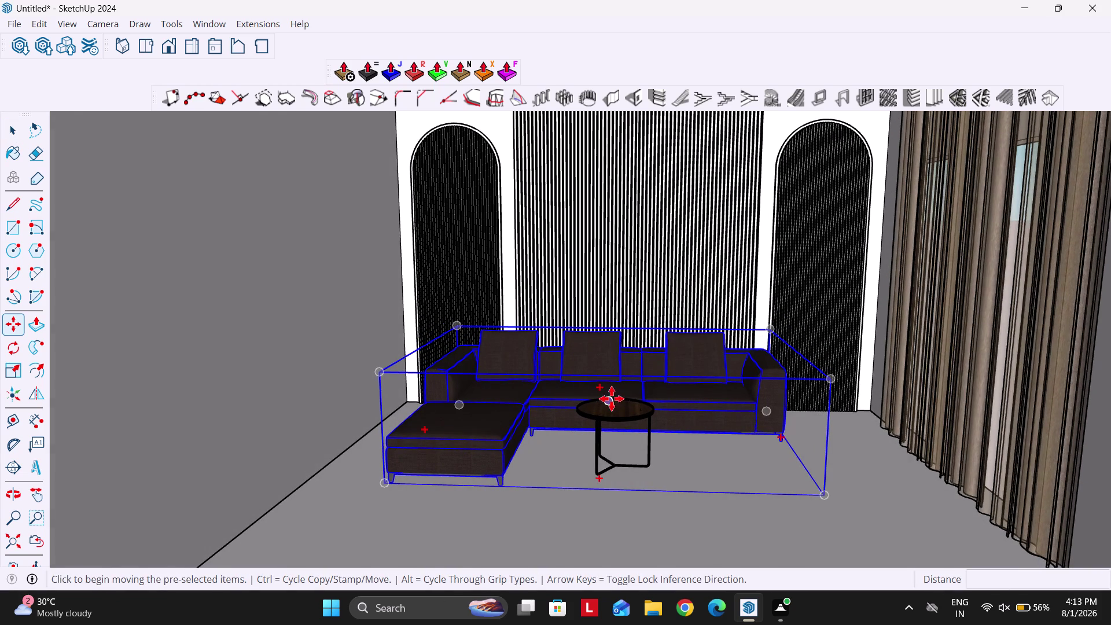
click(617, 380)
scroll(down, 3)
key(Right)
scroll(down, 3)
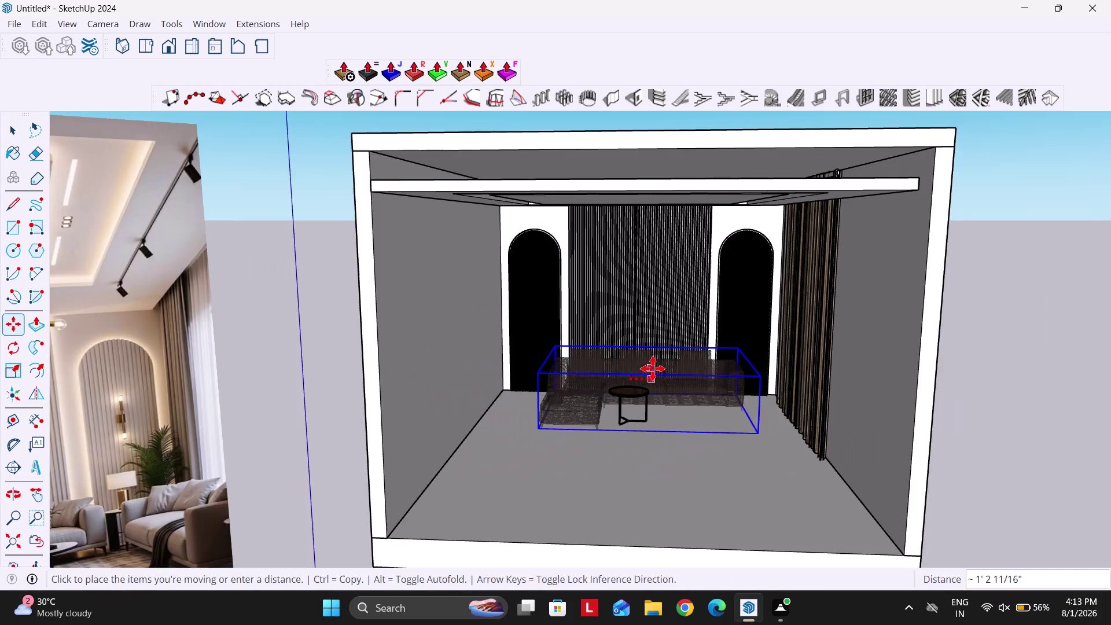
middle_click(648, 352)
scroll(down, 3)
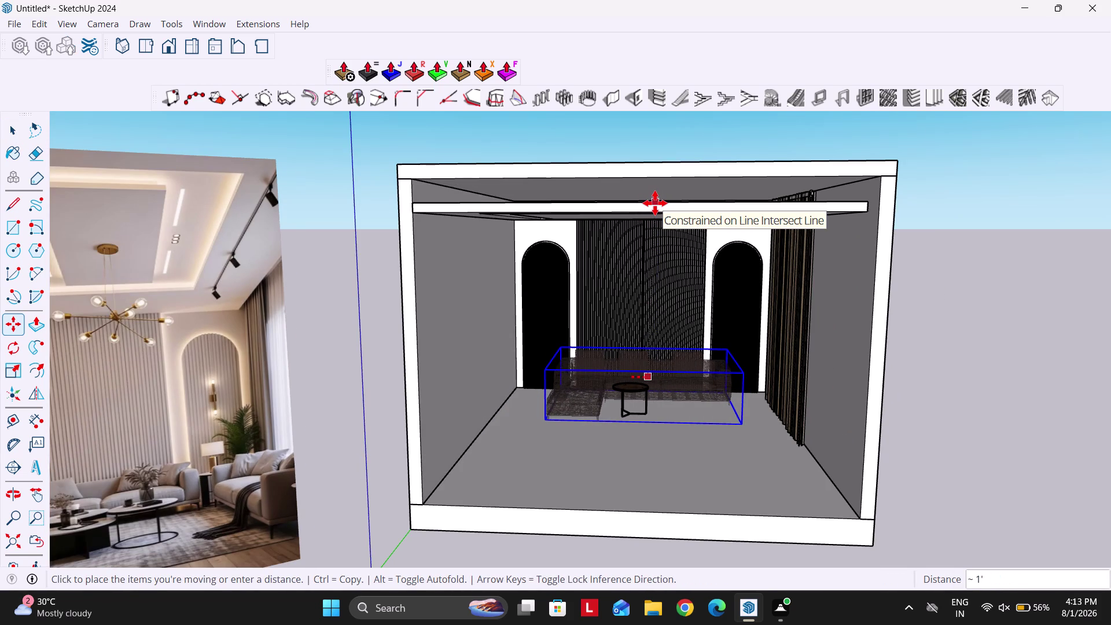
scroll(down, 3)
middle_click(648, 252)
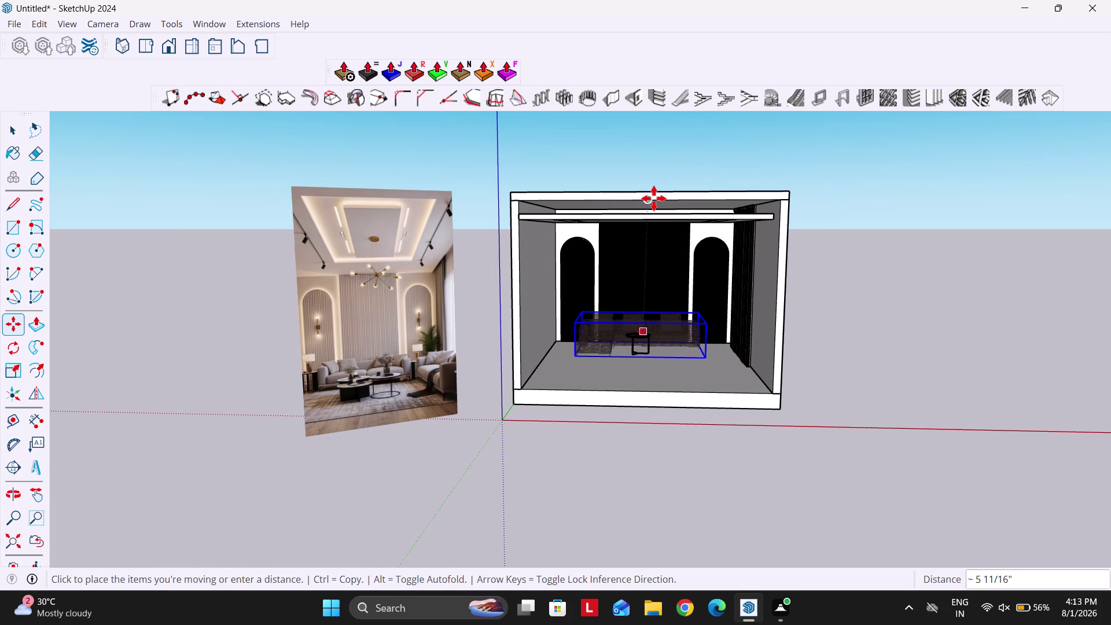
click(651, 199)
Move the small coffee table along the red axis to sit in front of the sofa.
scroll(up, 3)
middle_drag(611, 259, 629, 390)
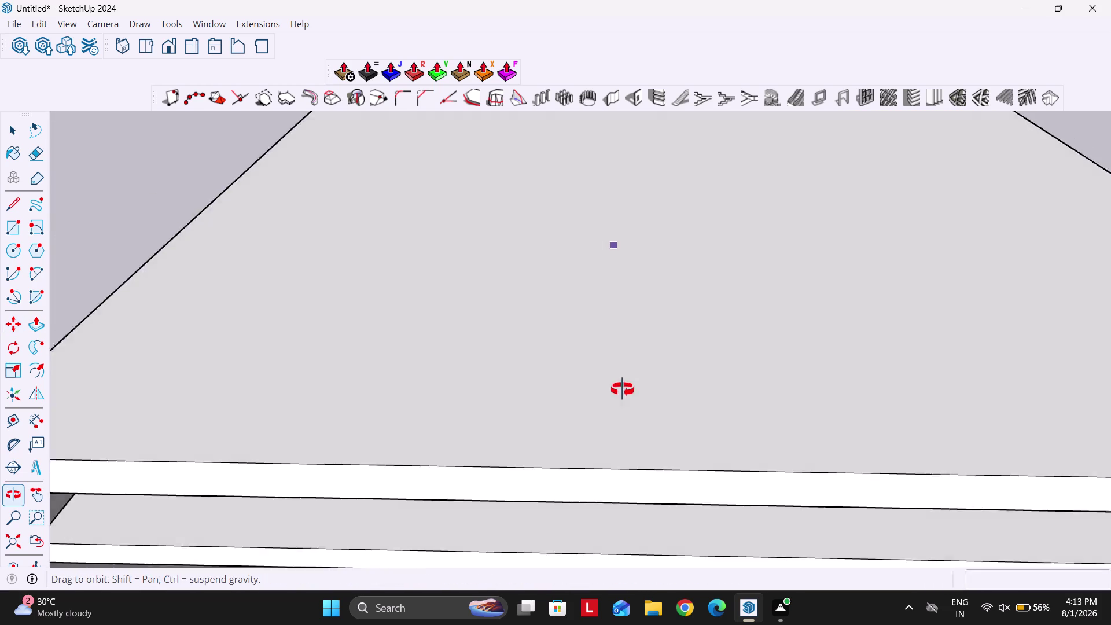
middle_drag(629, 390, 596, 294)
scroll(down, 3)
scroll(up, 3)
key(space)
click(625, 311)
middle_drag(642, 351, 645, 374)
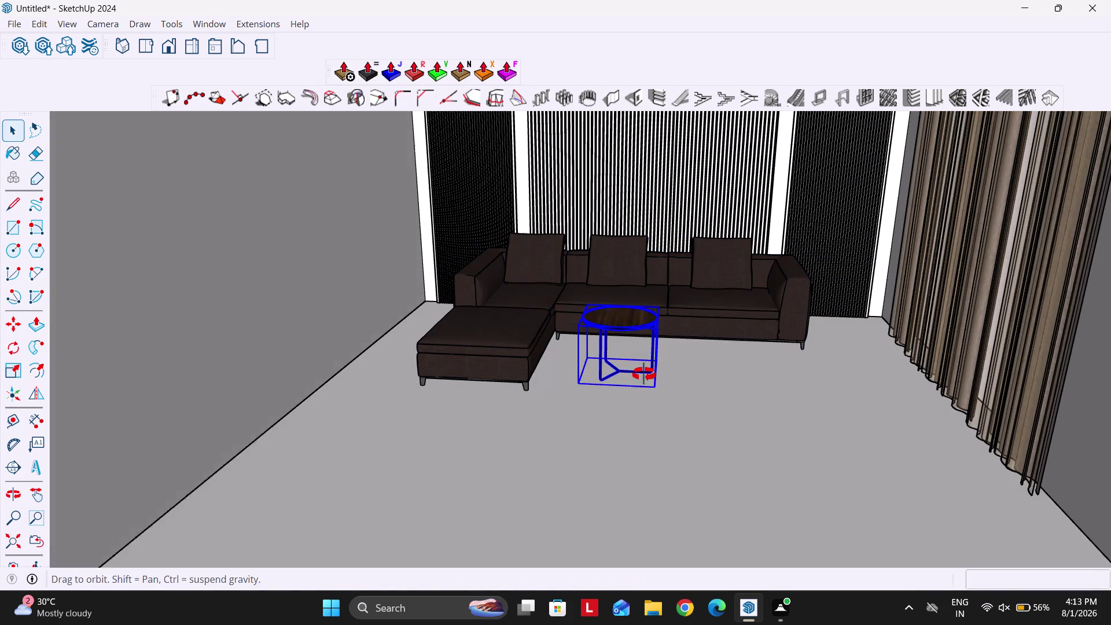
middle_drag(644, 373, 645, 374)
key(m)
click(632, 328)
key(Right)
click(675, 334)
key(space)
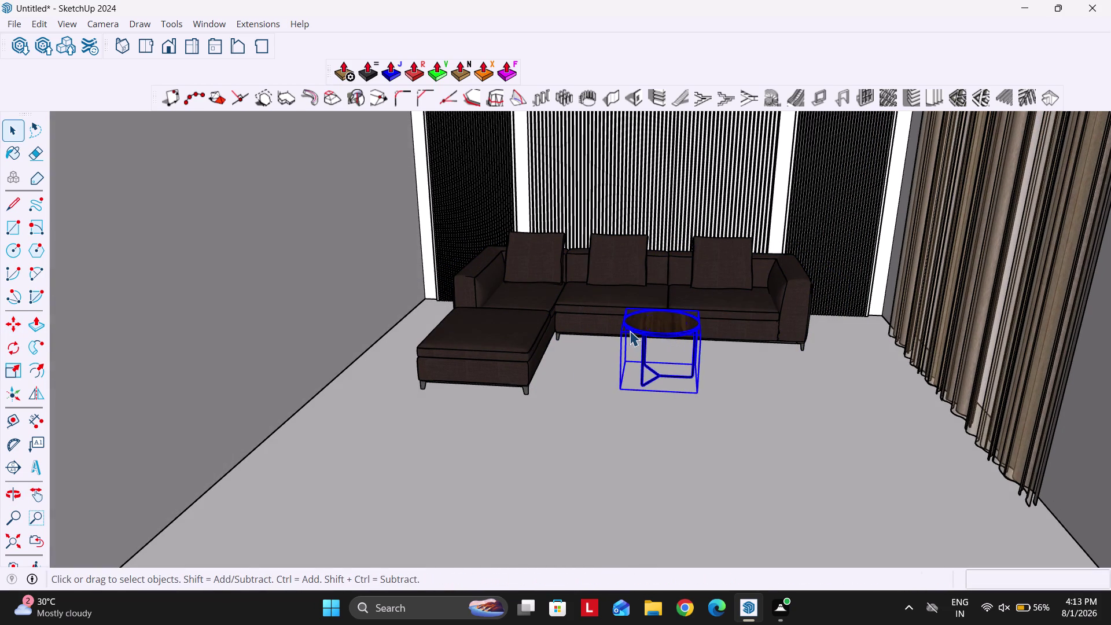
Orbit out to look down into the room and select the sofa and table together.
scroll(down, 3)
middle_drag(641, 342, 673, 353)
scroll(up, 3)
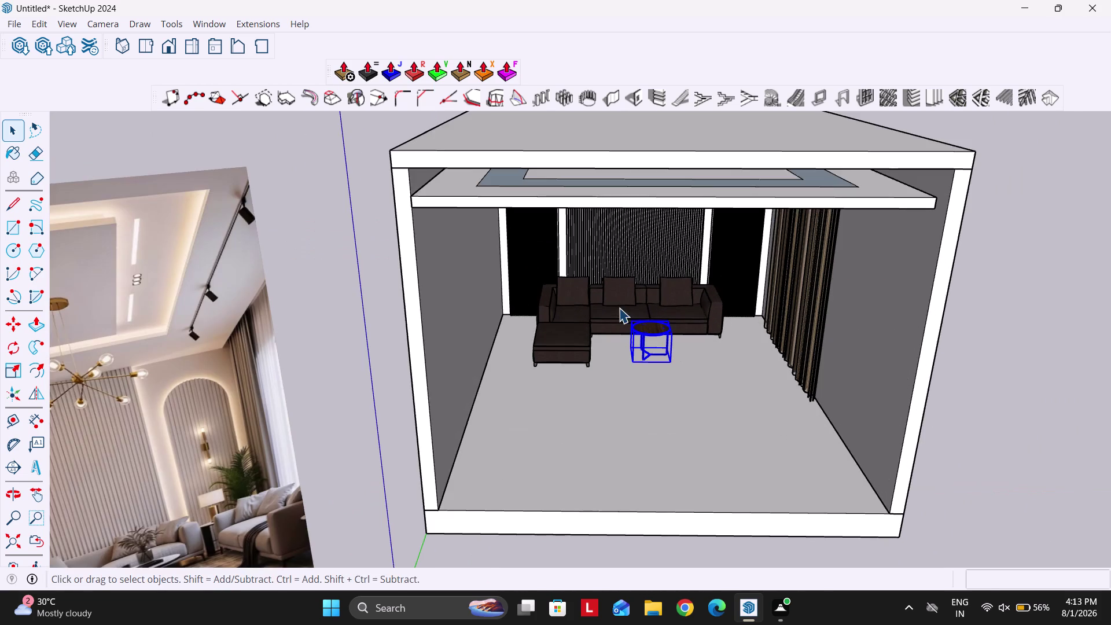
key(q)
middle_drag(619, 334, 603, 354)
key(space)
click(572, 307)
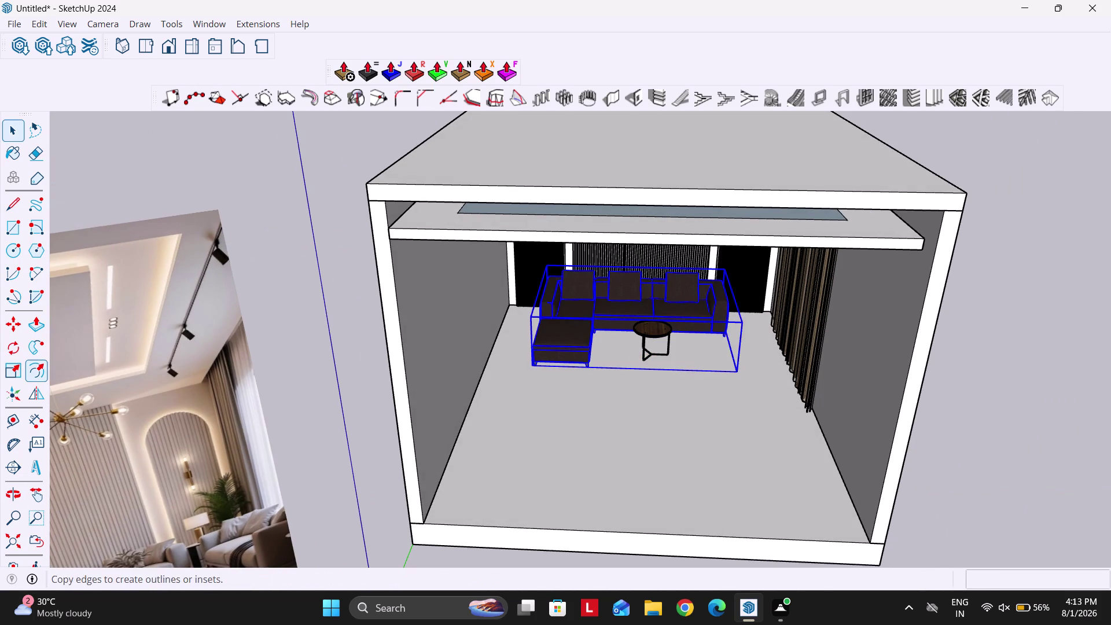
Flip the sofa set across a chosen plane.
click(36, 393)
middle_drag(562, 382, 564, 348)
click(759, 287)
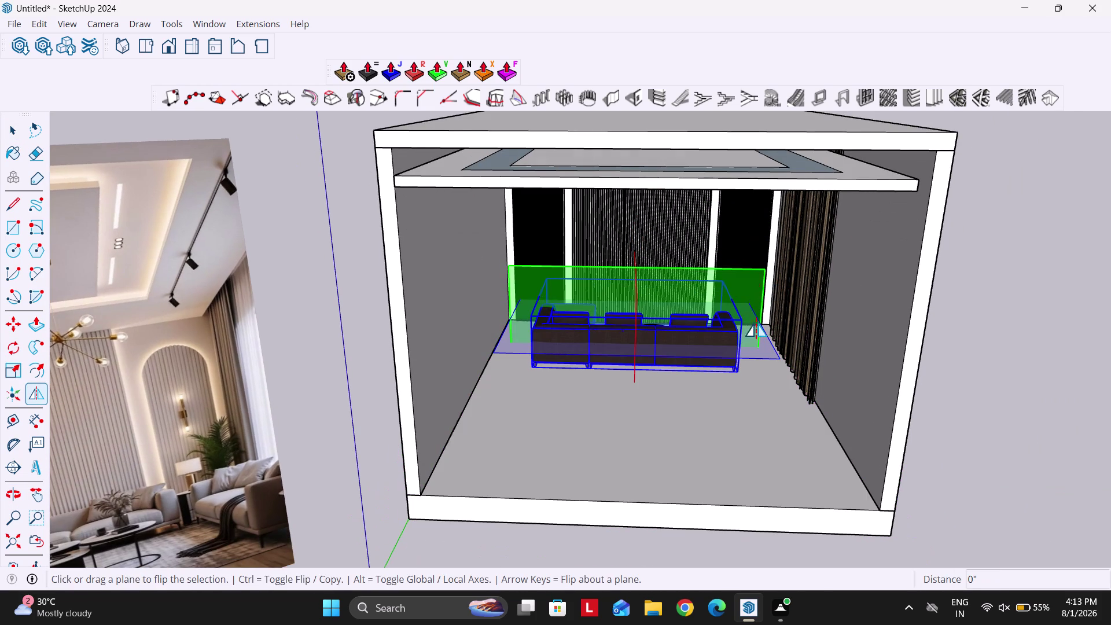
scroll(up, 3)
key(space)
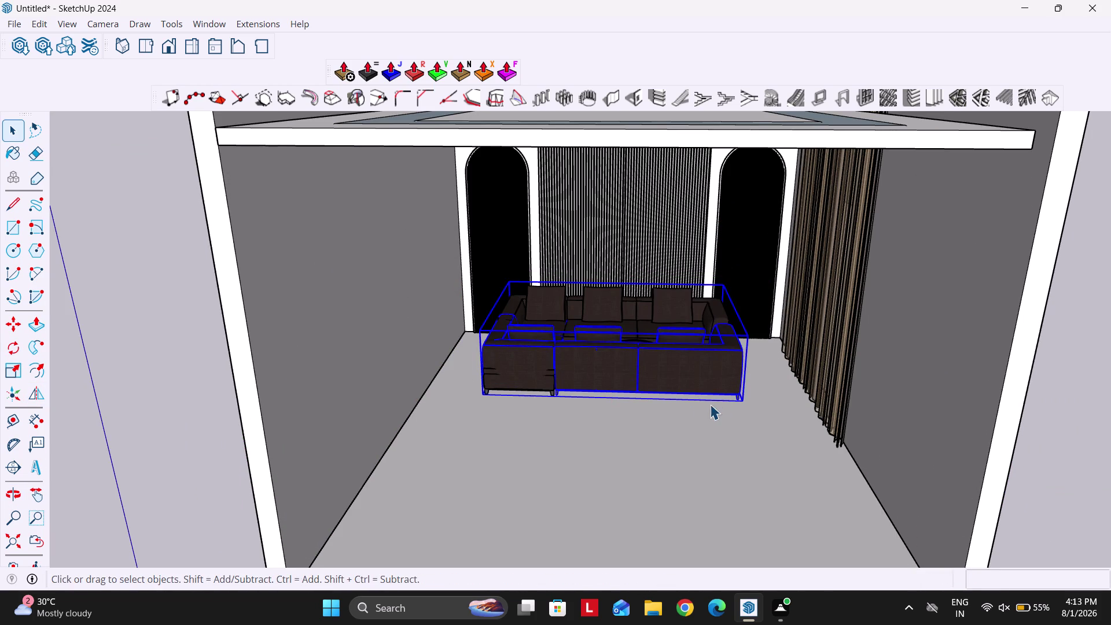
Copy the sofa forward toward the front of the room.
key(m)
click(717, 375)
key(Left)
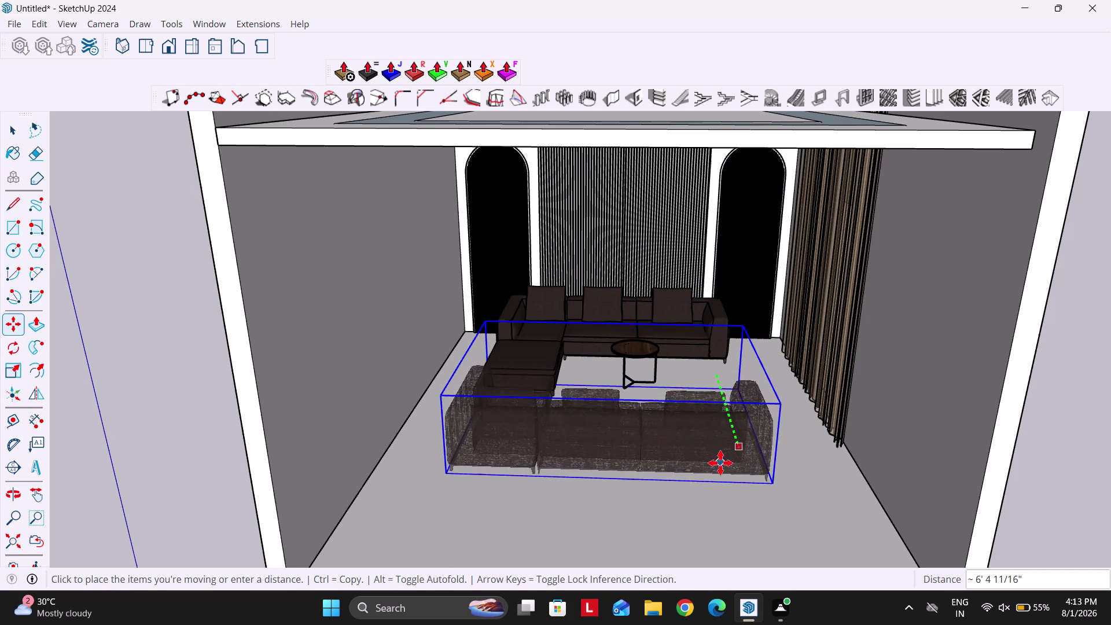
click(704, 518)
scroll(down, 3)
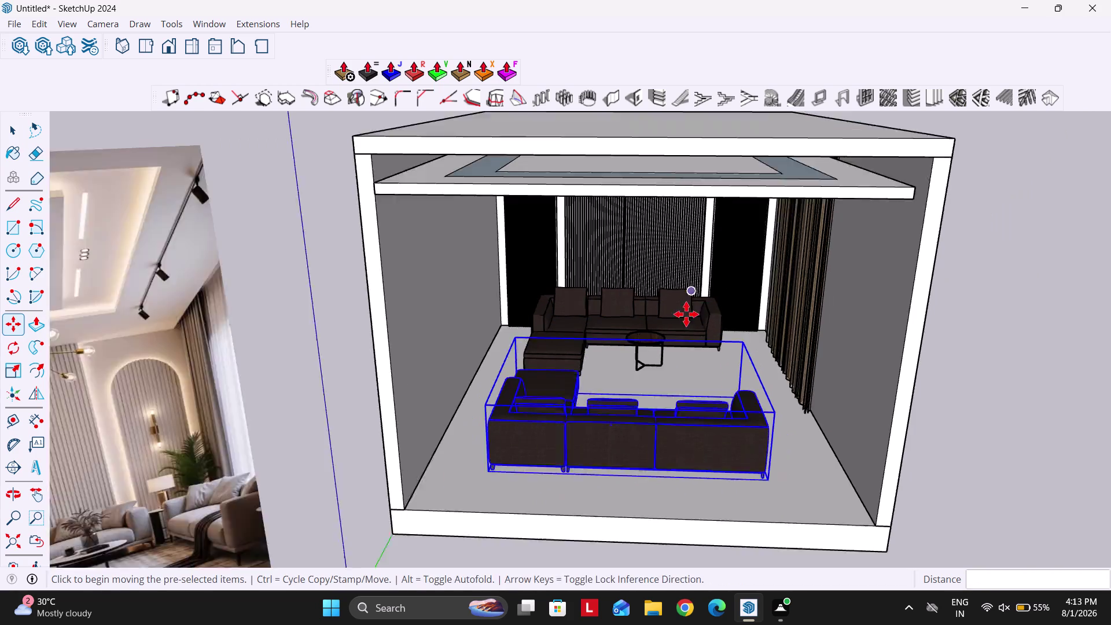
Rotate the sofa copy 90 degrees about its front edge.
key(q)
key(Up)
click(598, 420)
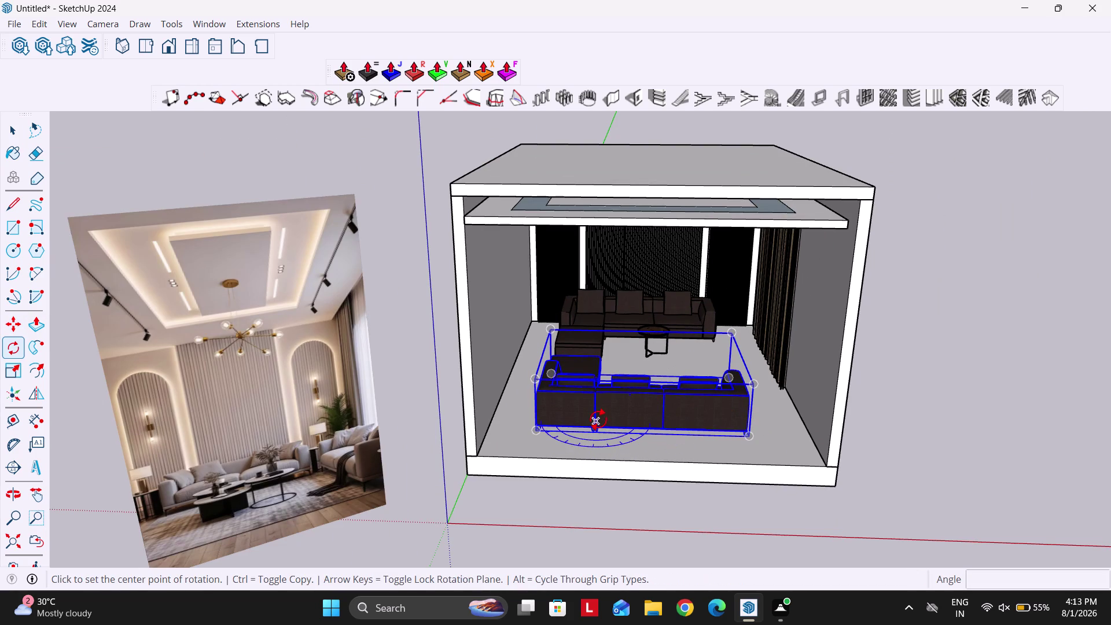
click(716, 427)
text(90)
key(Return)
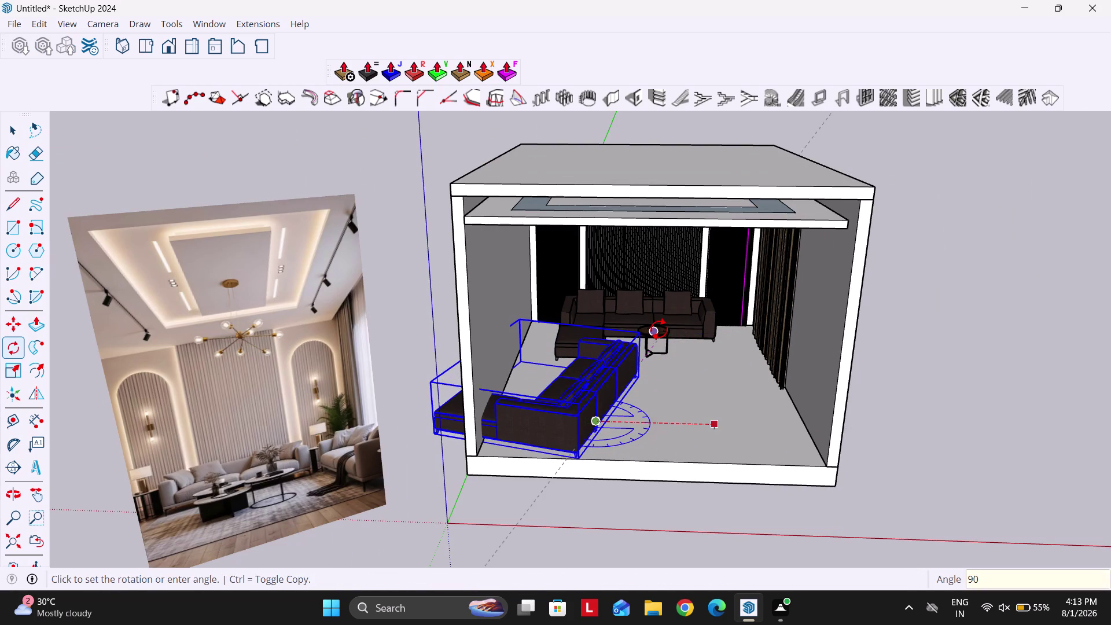
scroll(down, 3)
scroll(up, 3)
key(space)
key(m)
click(580, 397)
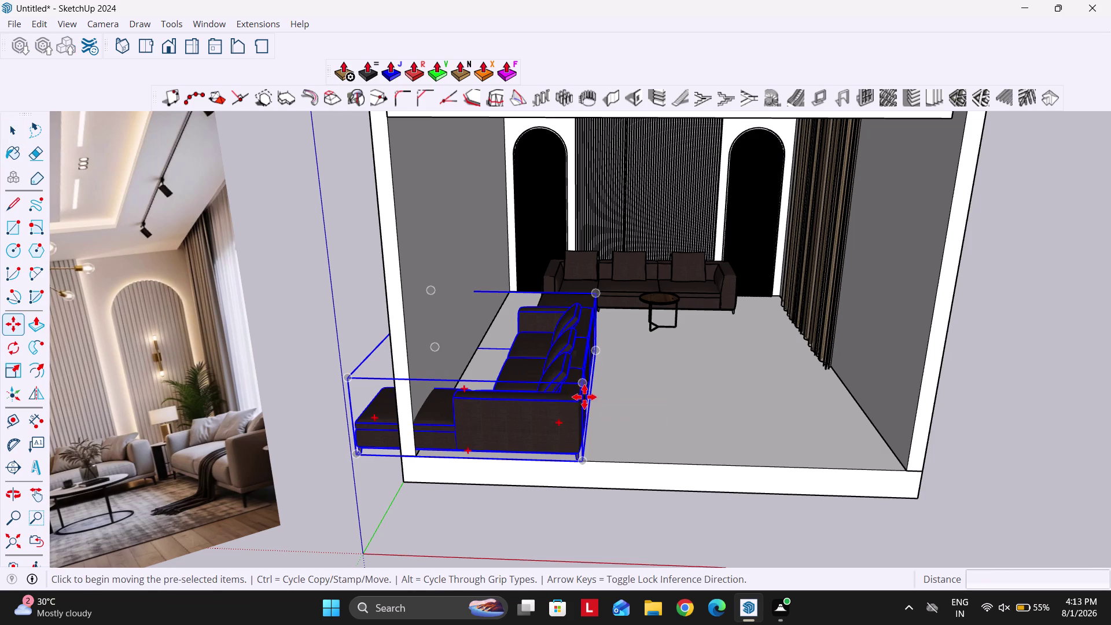
Move the rotated sofa into the right half of the room.
key(0)
key(Right)
click(888, 391)
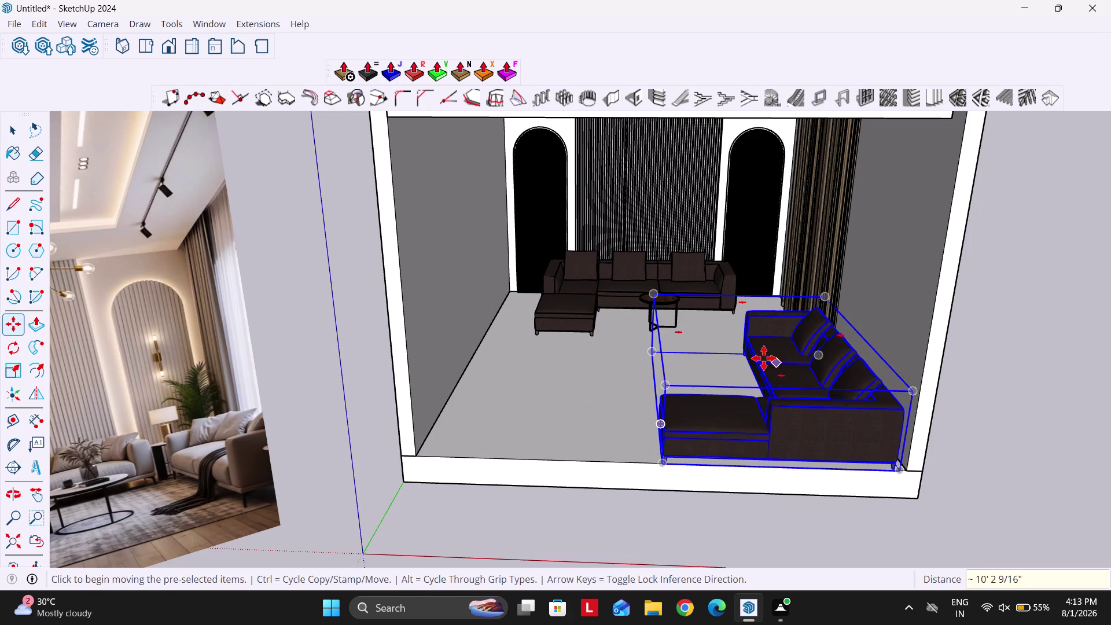
key(space)
scroll(down, 3)
scroll(up, 3)
key(space)
click(688, 321)
scroll(up, 3)
Shift the back sofa slightly further left along the red axis.
key(m)
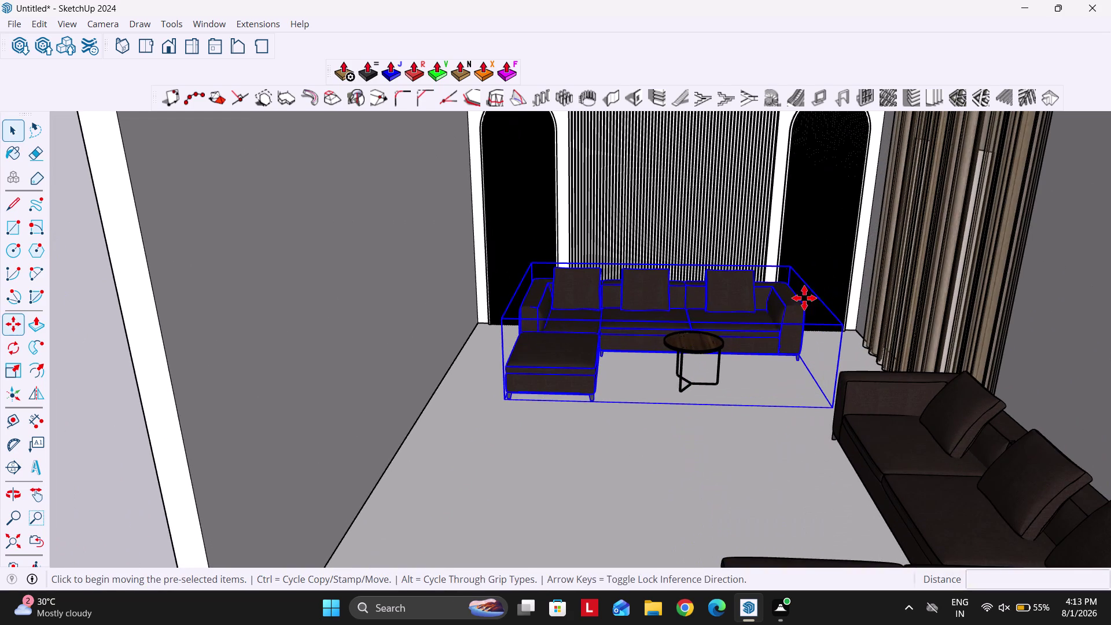
click(847, 326)
key(Right)
click(791, 331)
key(space)
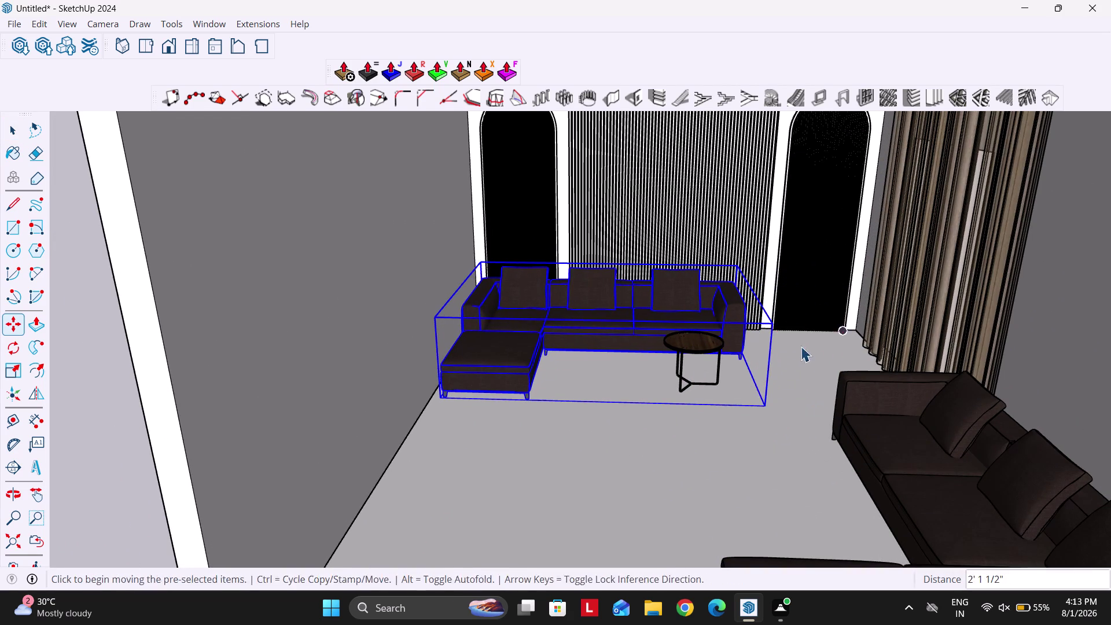
click(875, 386)
scroll(down, 3)
Move the rotated side sofa against the curtained wall.
key(m)
click(868, 378)
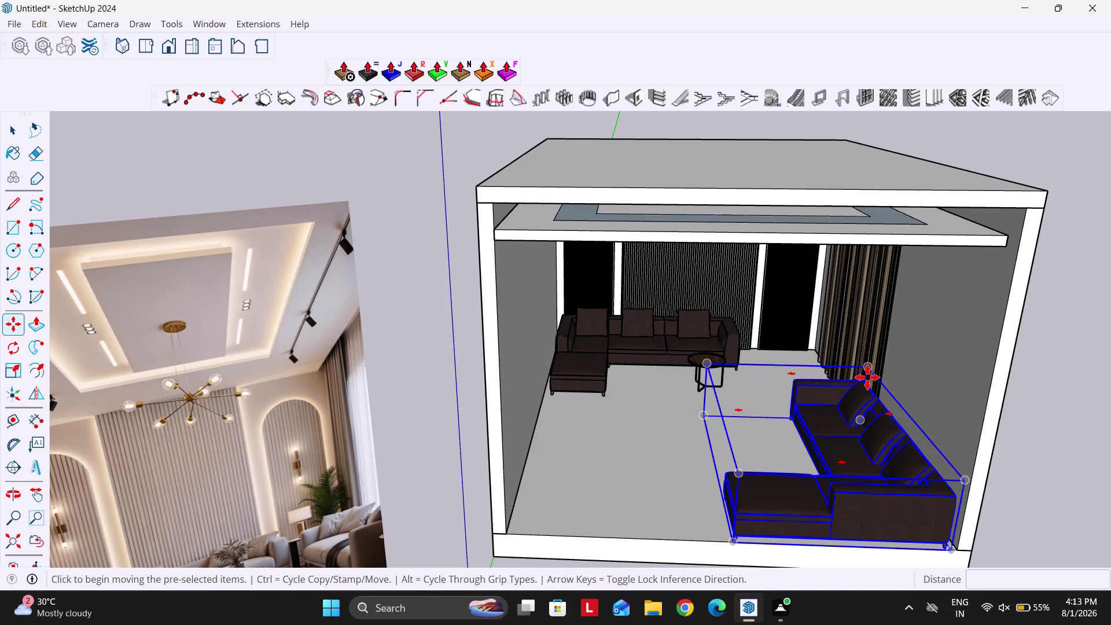
key(Right)
key(Left)
scroll(up, 3)
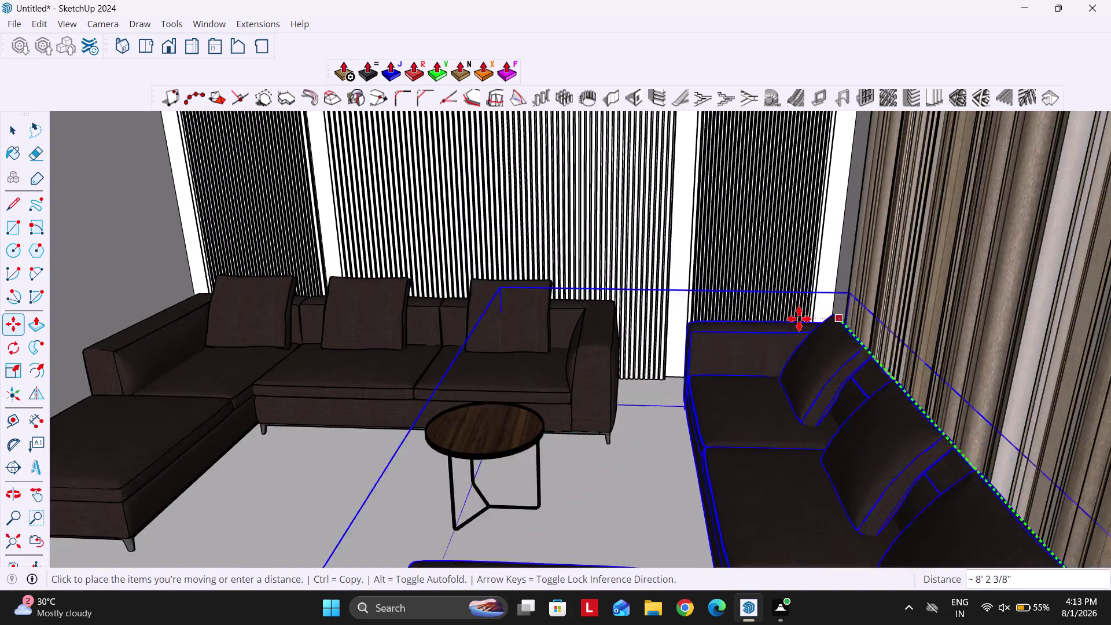
scroll(up, 3)
middle_drag(780, 327, 1033, 383)
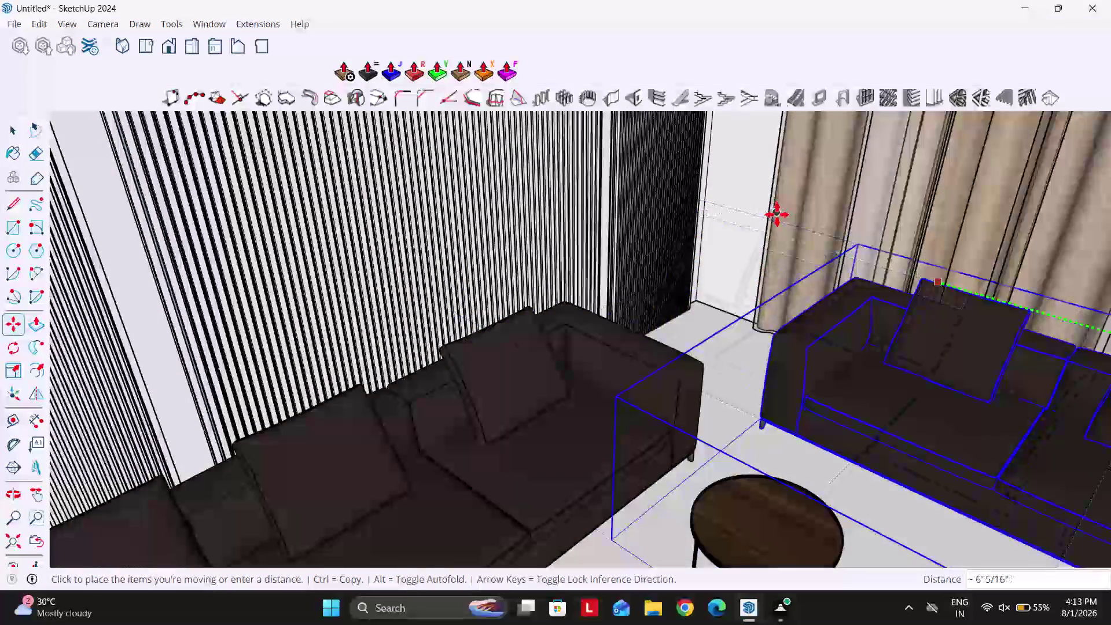
click(808, 288)
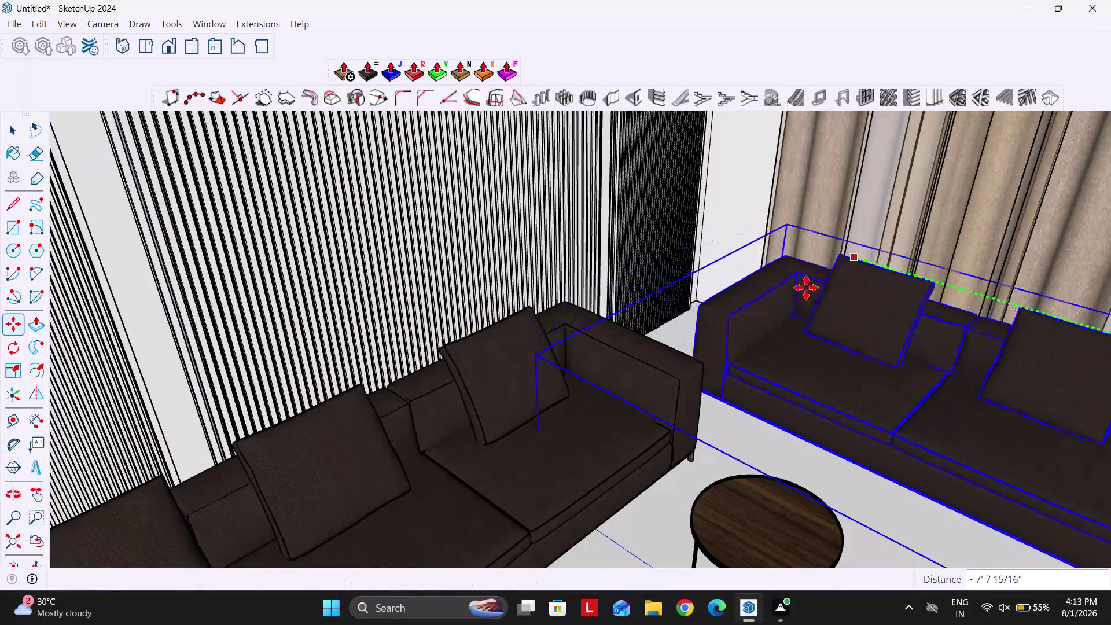
Nudge the side sofa 6 along the green axis into the corner, then view the whole model.
middle_drag(716, 301, 741, 324)
scroll(up, 3)
middle_drag(739, 252, 845, 266)
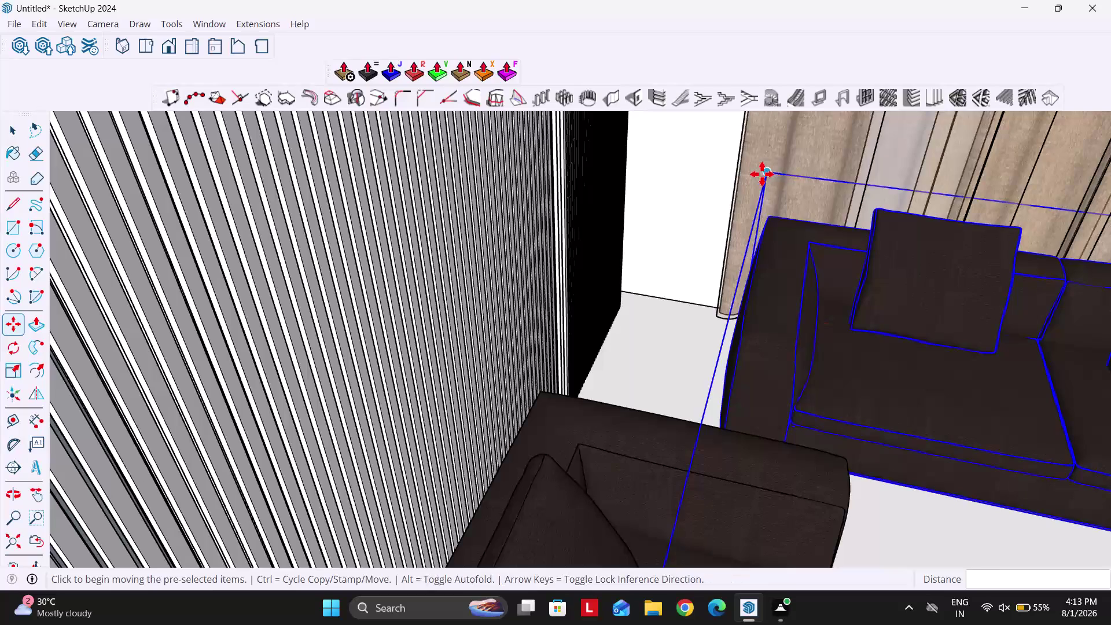
click(762, 175)
key(Left)
click(739, 168)
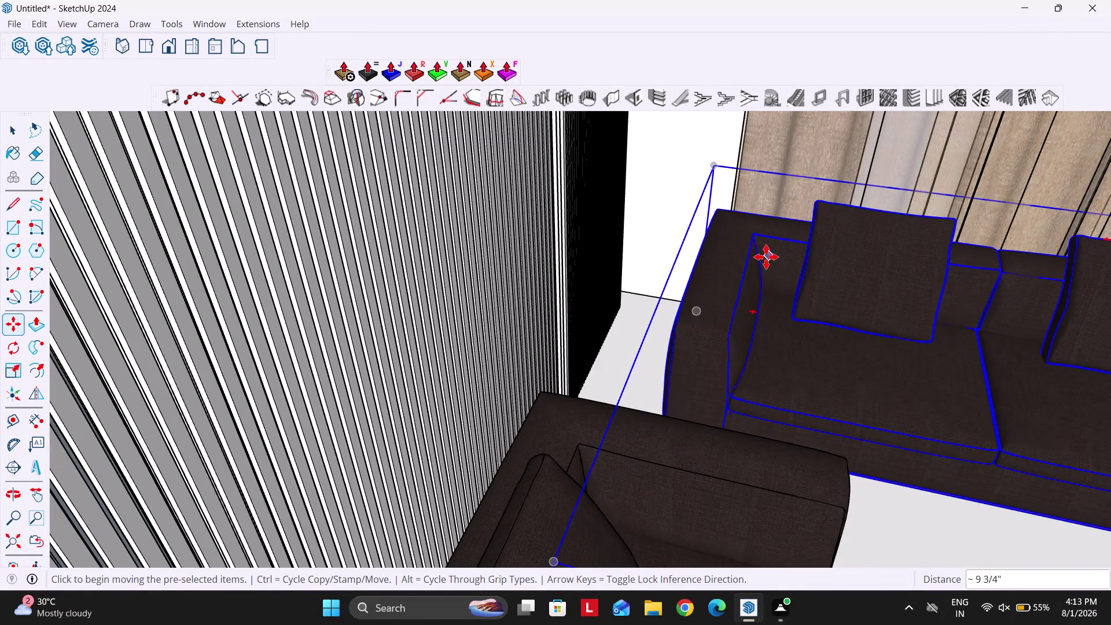
click(727, 216)
key(Left)
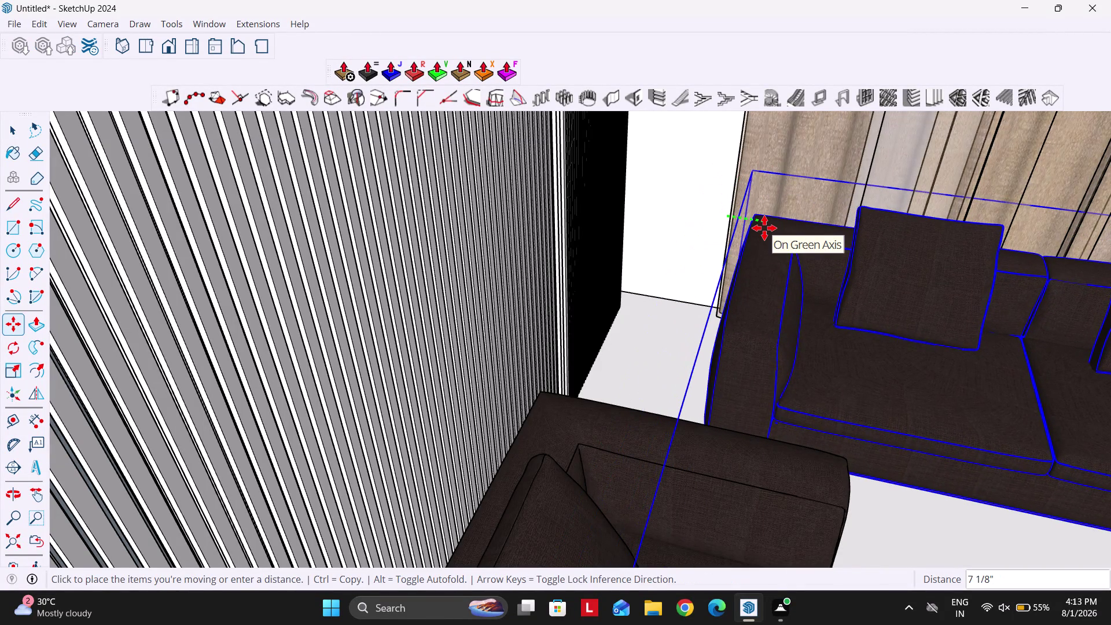
key(6)
key(Return)
key(space)
middle_drag(787, 261, 539, 245)
scroll(down, 3)
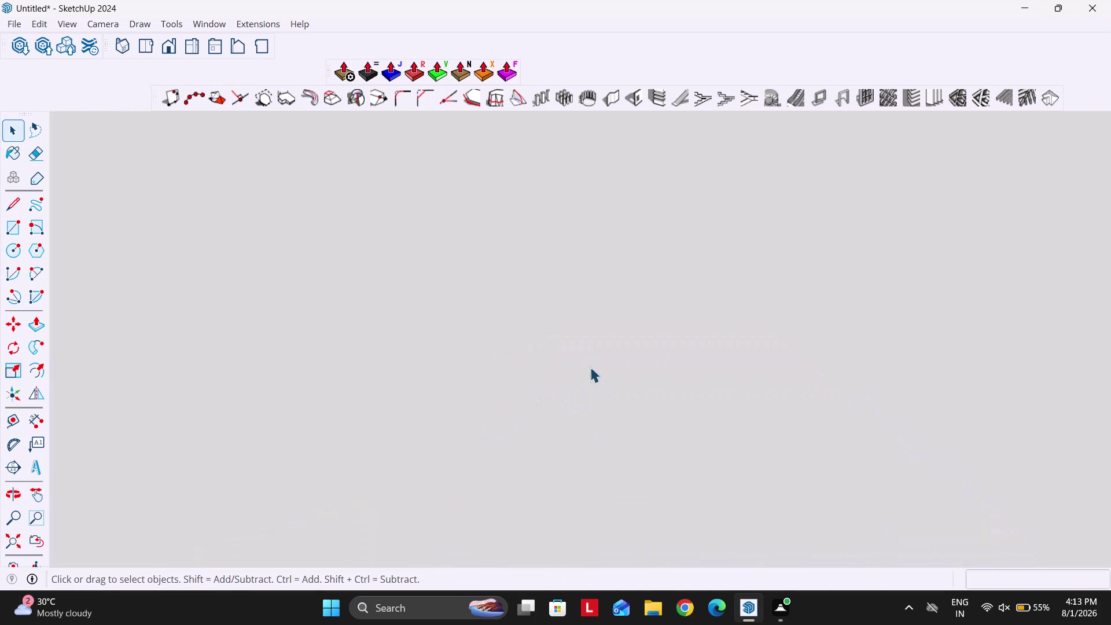
middle_drag(572, 368, 548, 349)
Move the back sofa to the right, toward the side sofa.
click(10, 544)
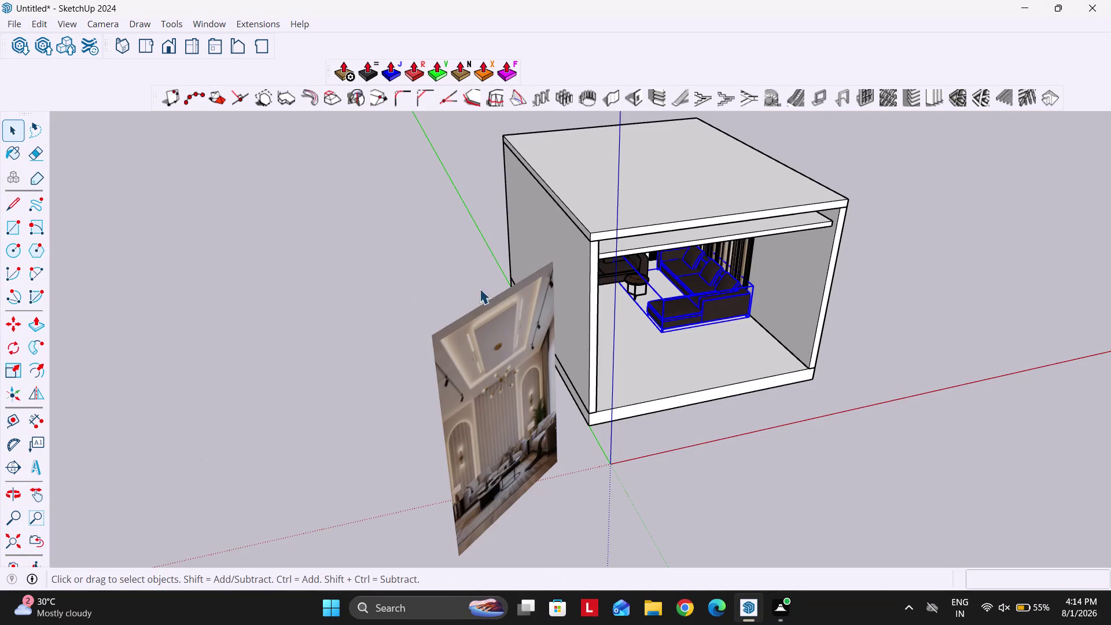
middle_drag(544, 314, 413, 246)
scroll(up, 3)
middle_drag(670, 304, 682, 352)
key(space)
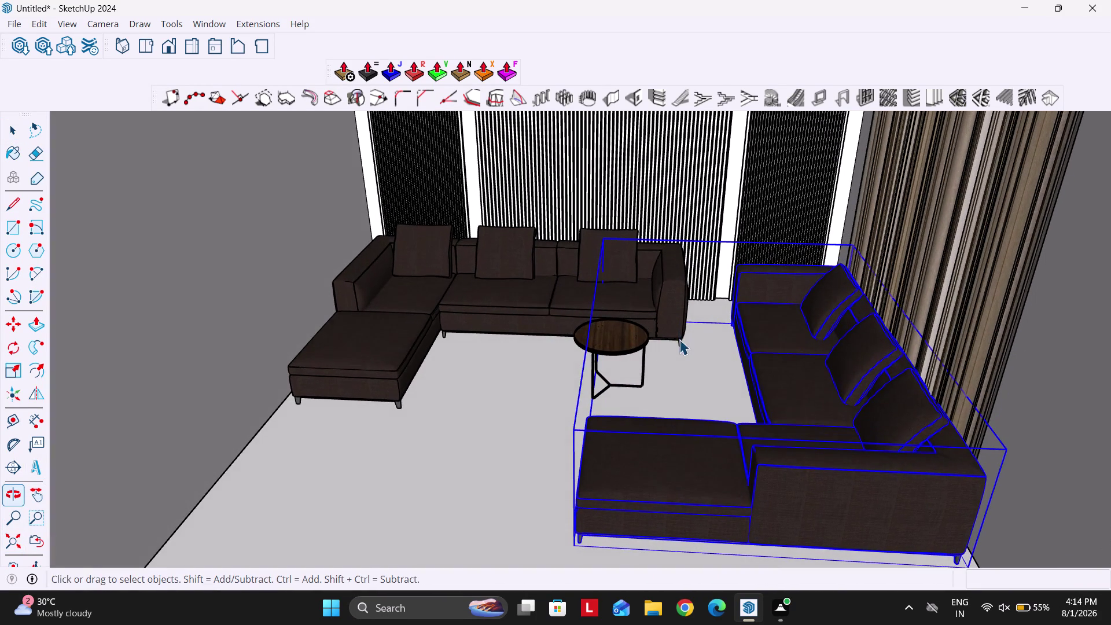
click(666, 303)
key(m)
click(682, 296)
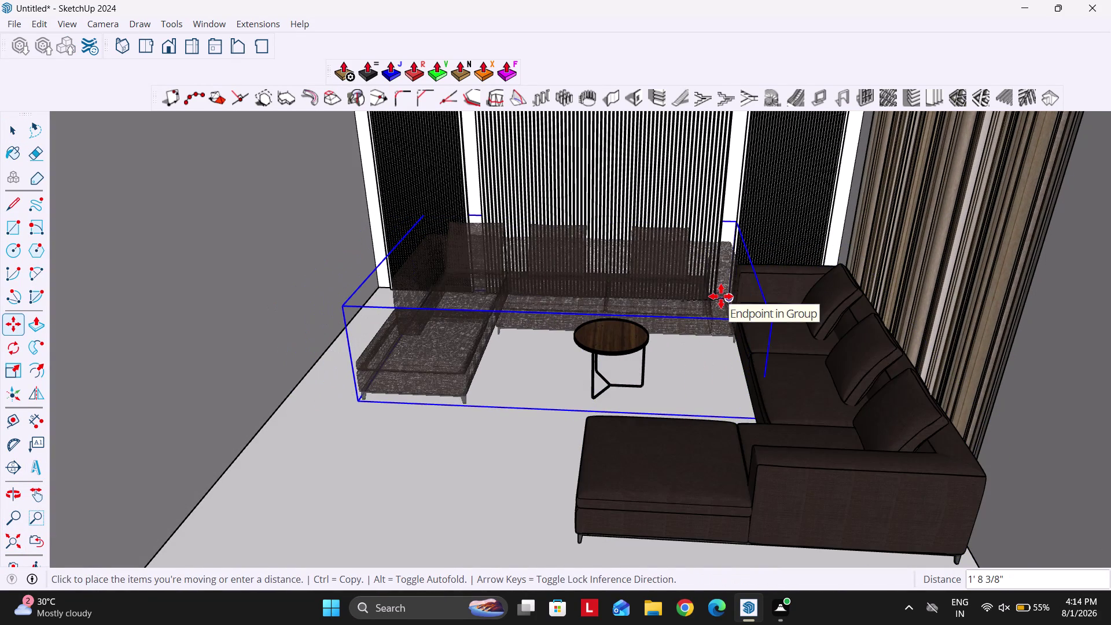
key(Right)
click(717, 300)
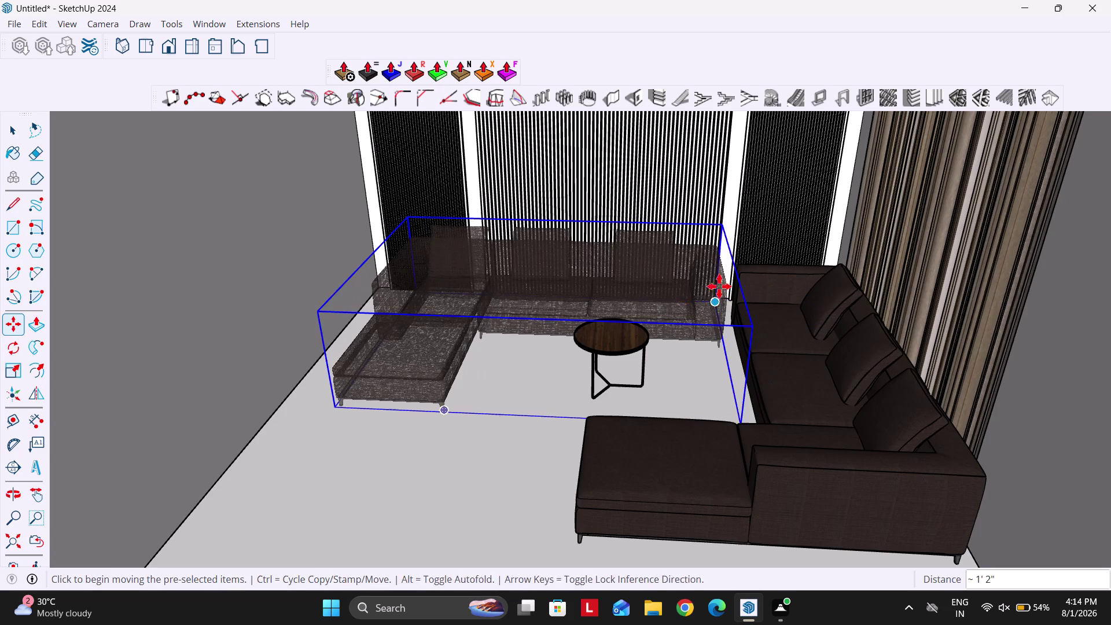
Move the back sofa again along one axis so it snaps against the side sofa.
scroll(up, 3)
middle_drag(656, 250, 847, 282)
middle_drag(837, 279, 617, 273)
middle_drag(636, 292, 747, 306)
key(space)
click(786, 251)
key(m)
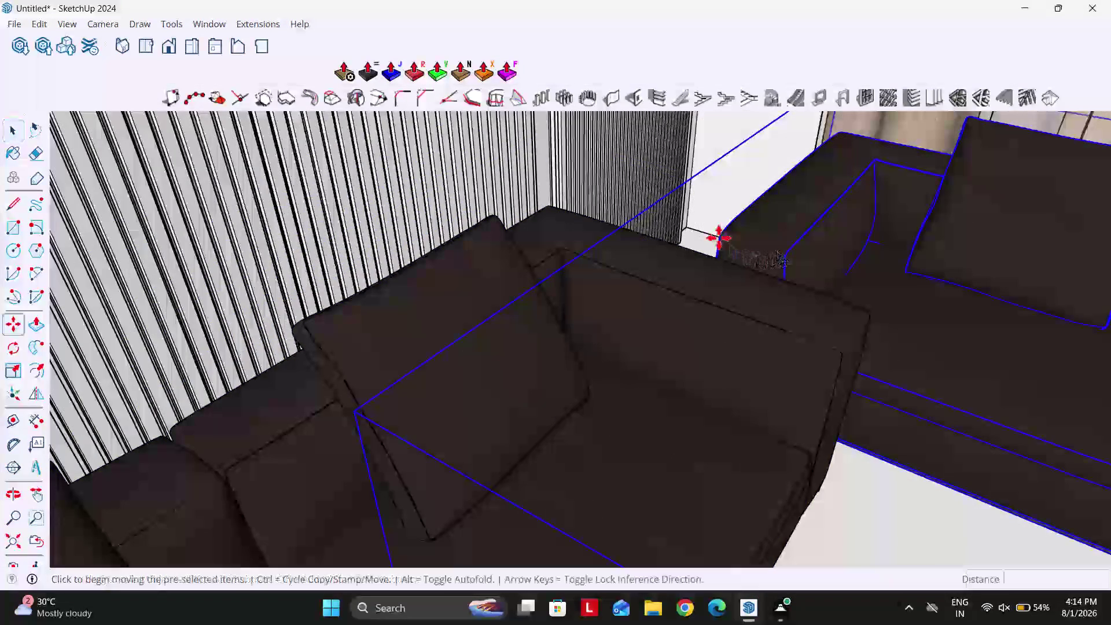
click(722, 237)
key(Left)
click(870, 316)
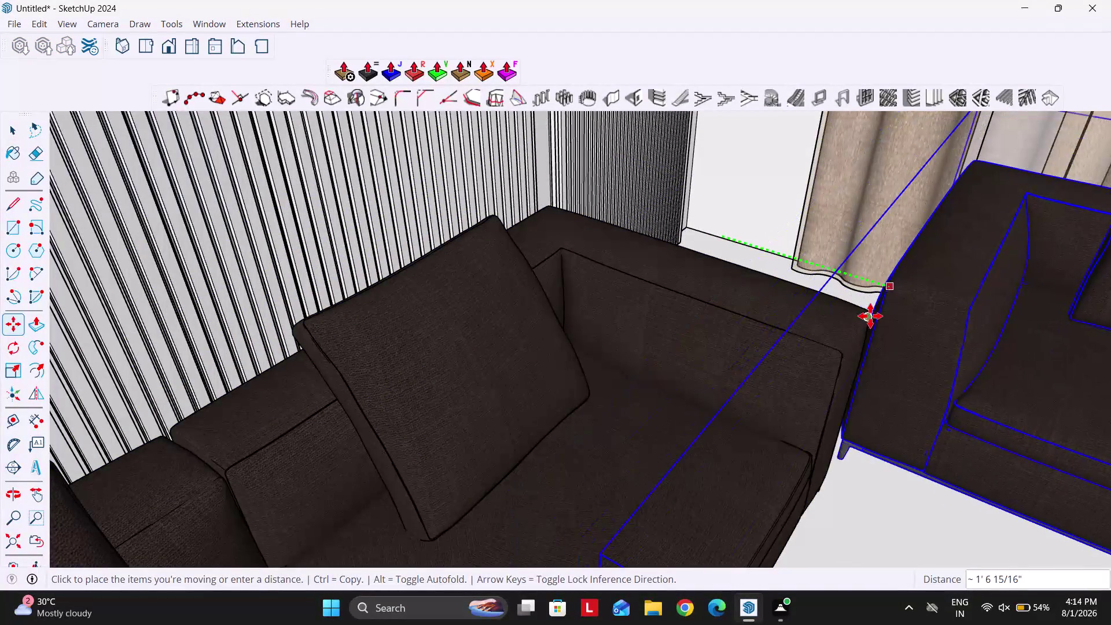
key(space)
View the whole room from the front and delete the side sofa.
middle_drag(838, 307, 637, 271)
scroll(down, 3)
middle_drag(714, 324, 604, 291)
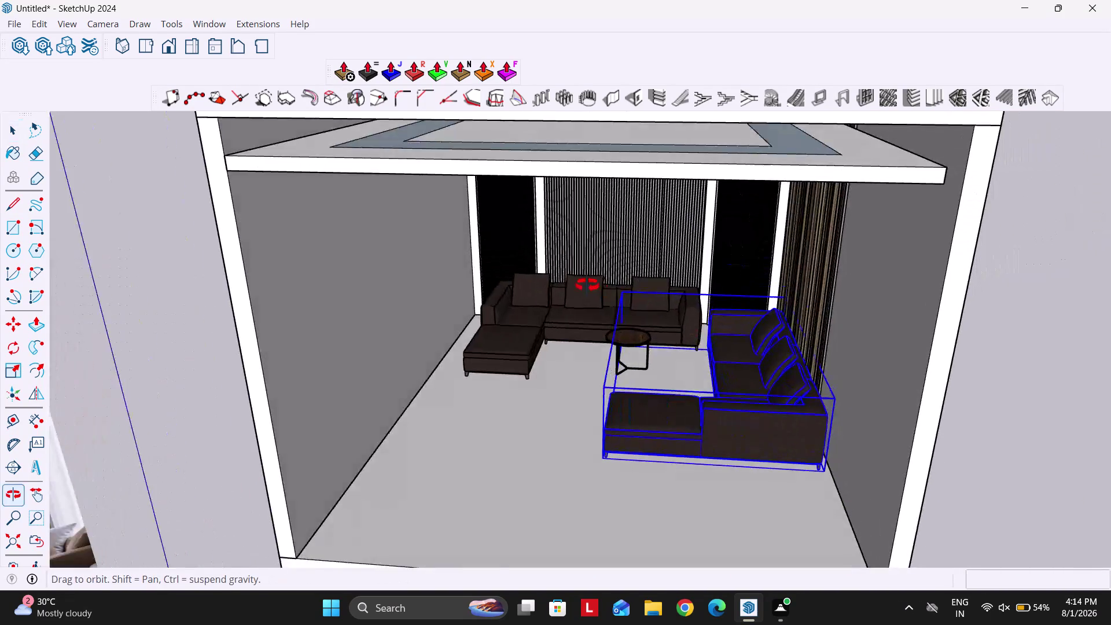
middle_drag(604, 291, 581, 283)
middle_drag(655, 331, 661, 309)
key(space)
middle_drag(627, 327, 676, 306)
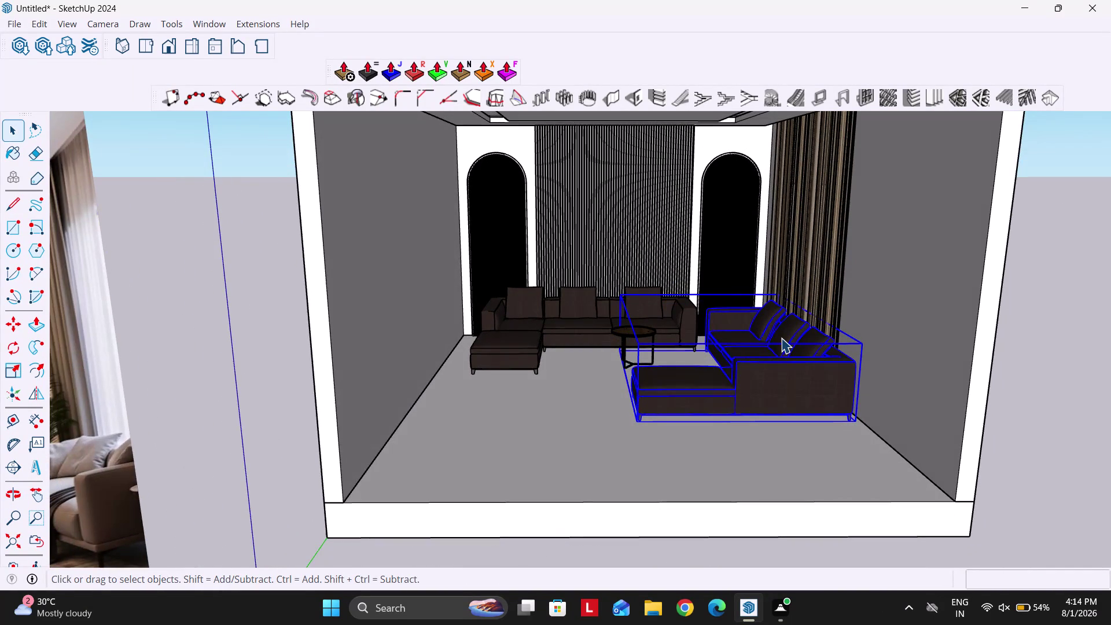
scroll(down, 3)
key(Delete)
Select and delete the back sofa, leaving only the round coffee table.
click(628, 333)
scroll(up, 3)
middle_drag(676, 355, 674, 360)
scroll(down, 3)
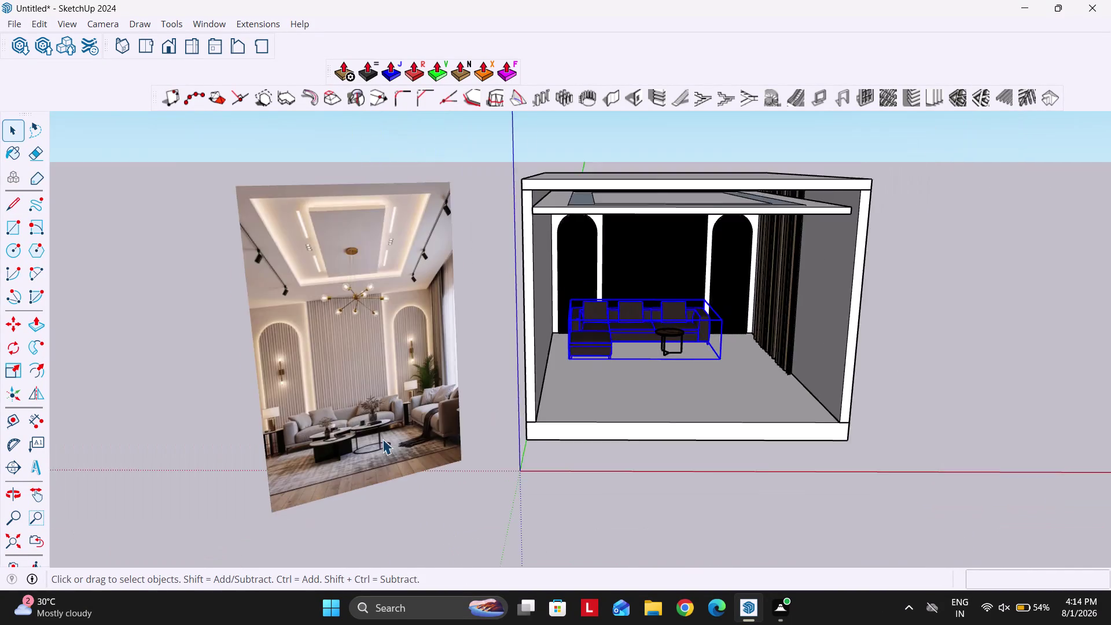
scroll(up, 3)
key(Delete)
scroll(down, 3)
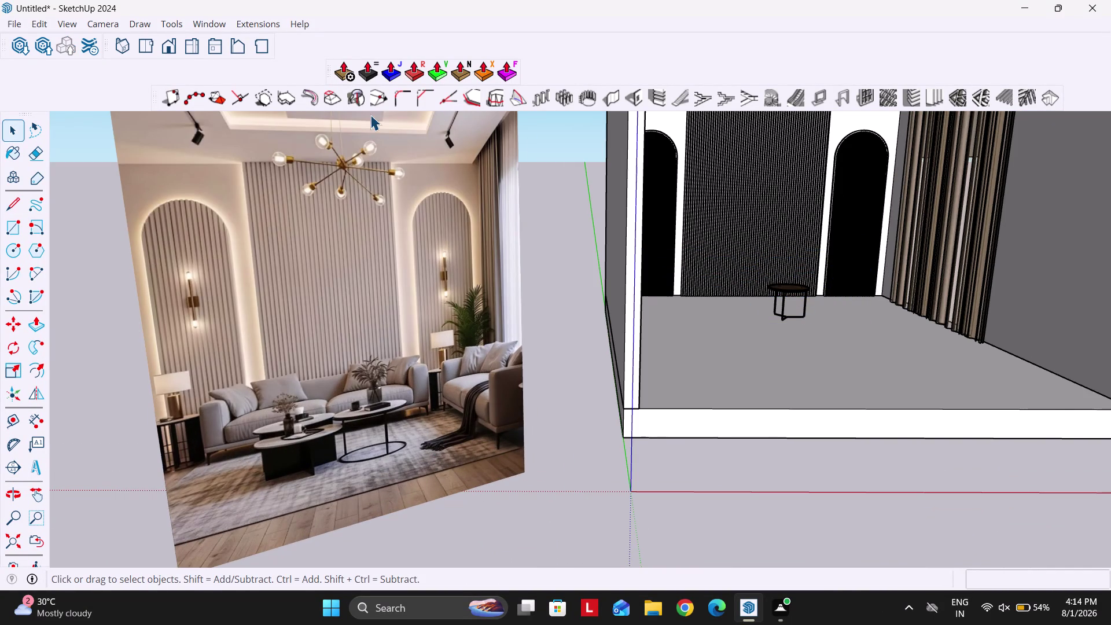
click(25, 46)
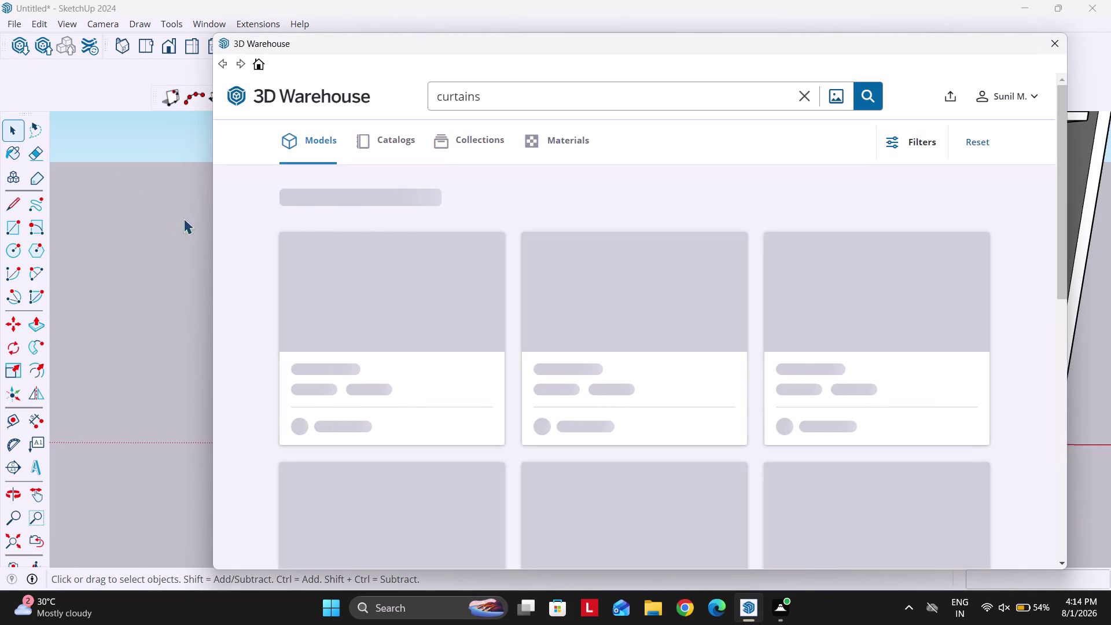
Replace the 'curtains' 3D Warehouse search with 'sofa' and run it.
drag(492, 98, 405, 94)
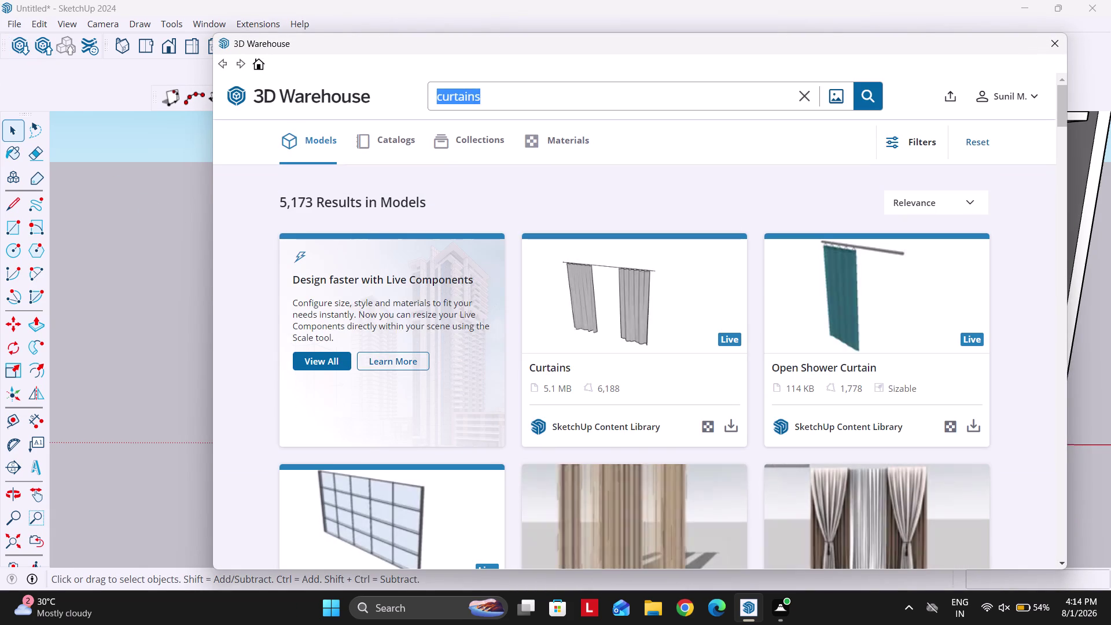
drag(405, 95, 372, 90)
text(sofa)
key(Return)
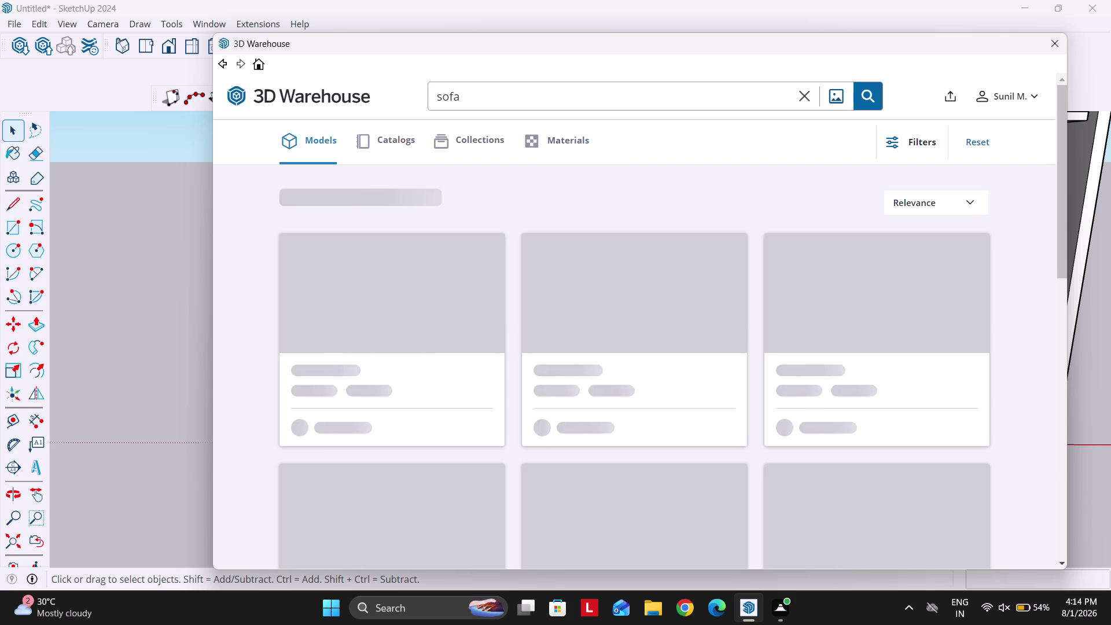
Scroll the sofa results and download the white L-shaped SOFAS model.
scroll(down, 3)
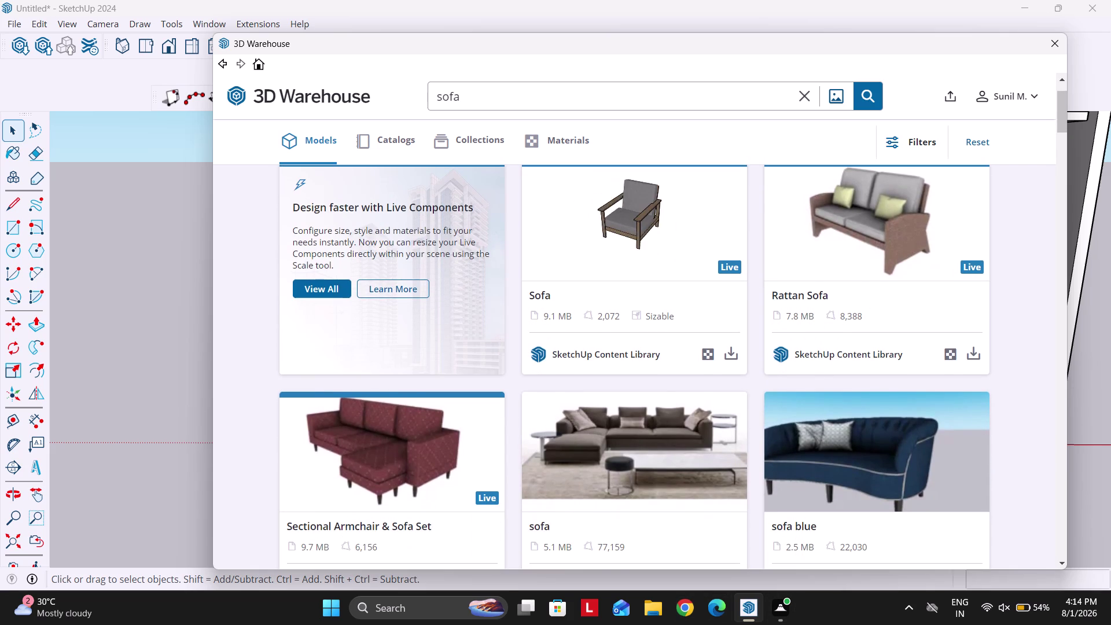
scroll(down, 3)
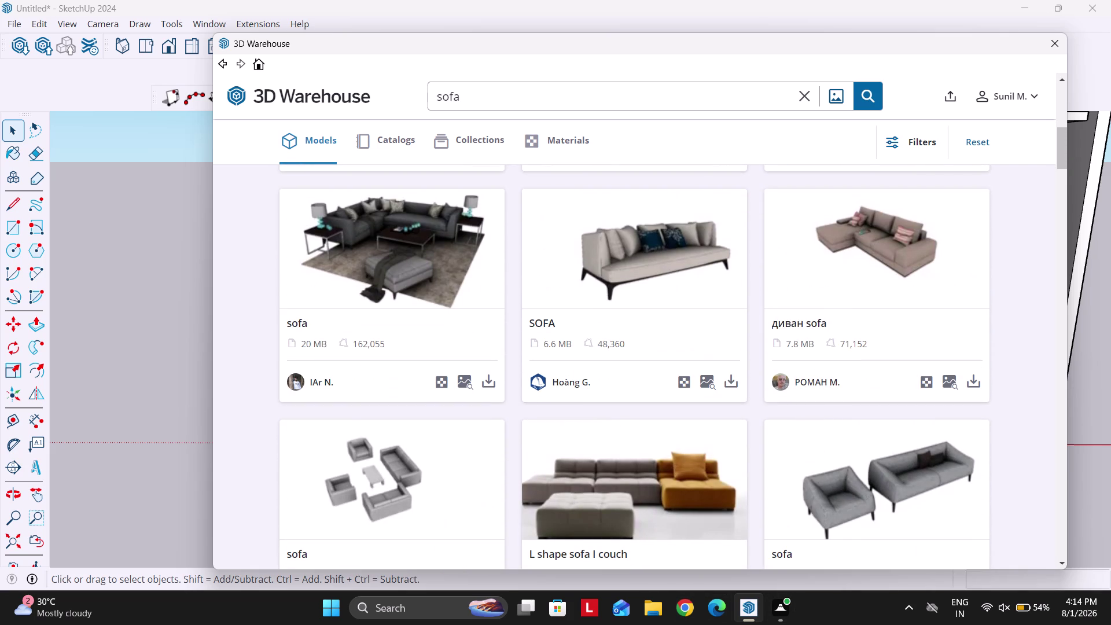
scroll(down, 3)
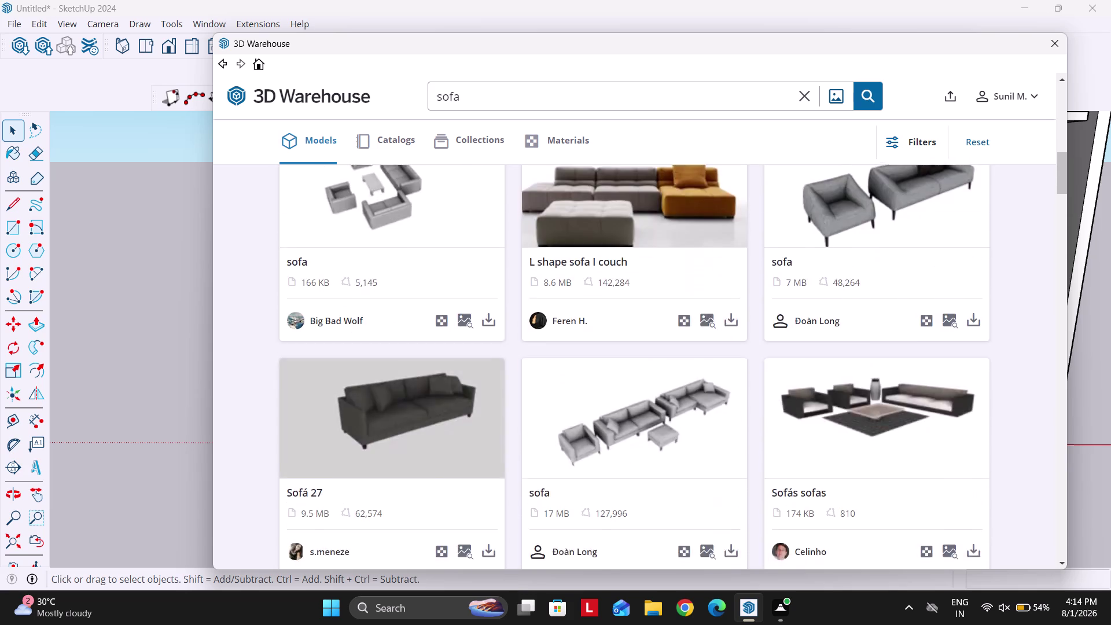
scroll(down, 3)
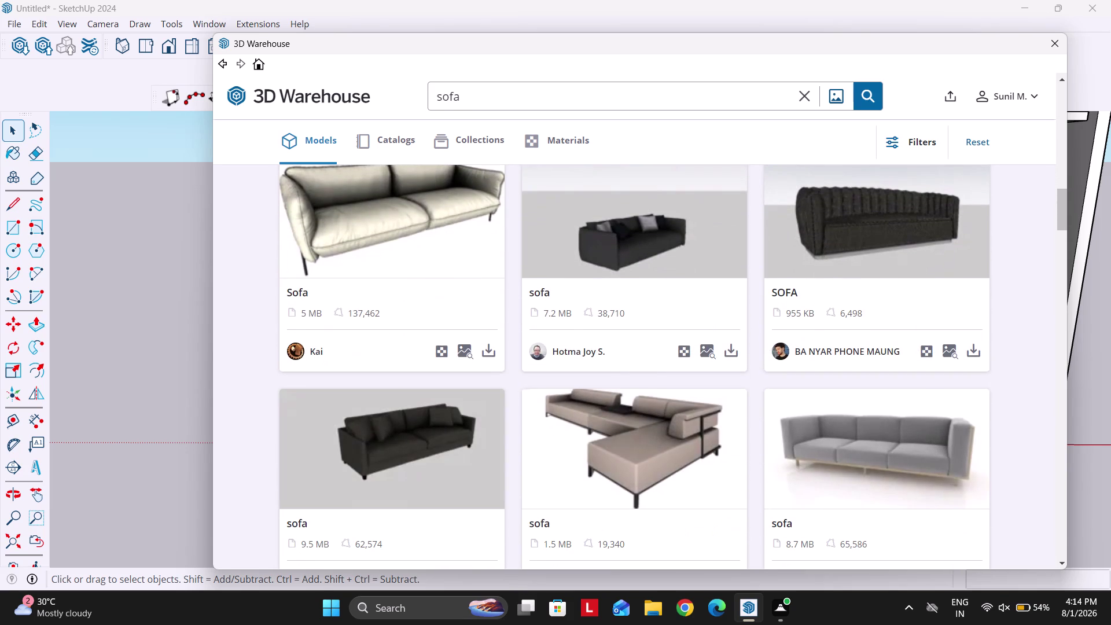
scroll(down, 3)
scroll(down, 3)
scroll(down, 3)
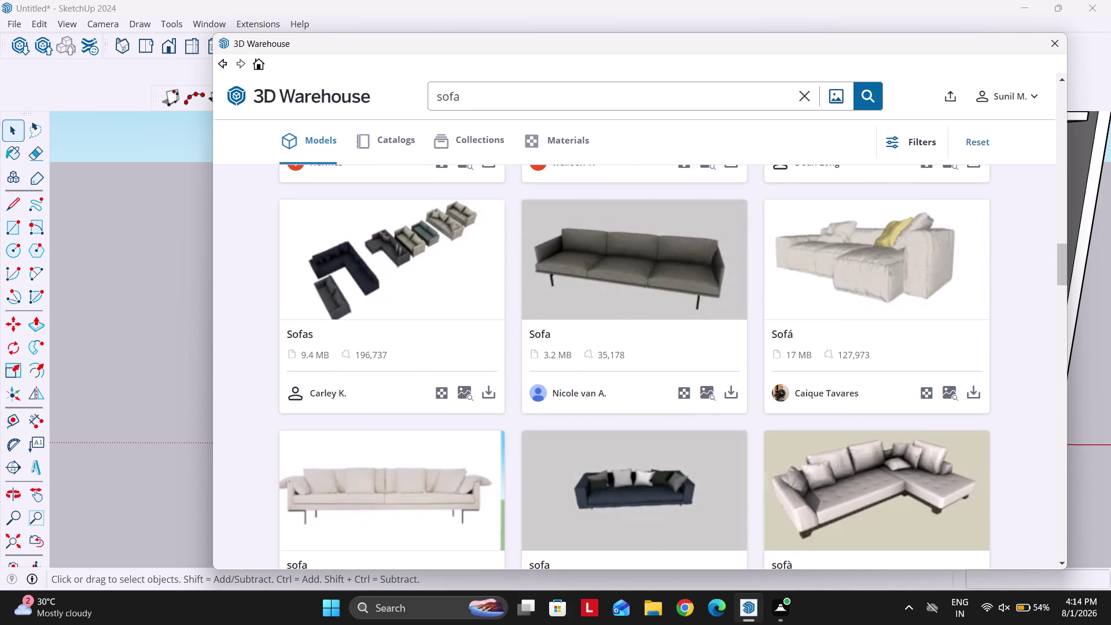
scroll(down, 3)
scroll(down, 3)
scroll(down, 3)
scroll(down, 3)
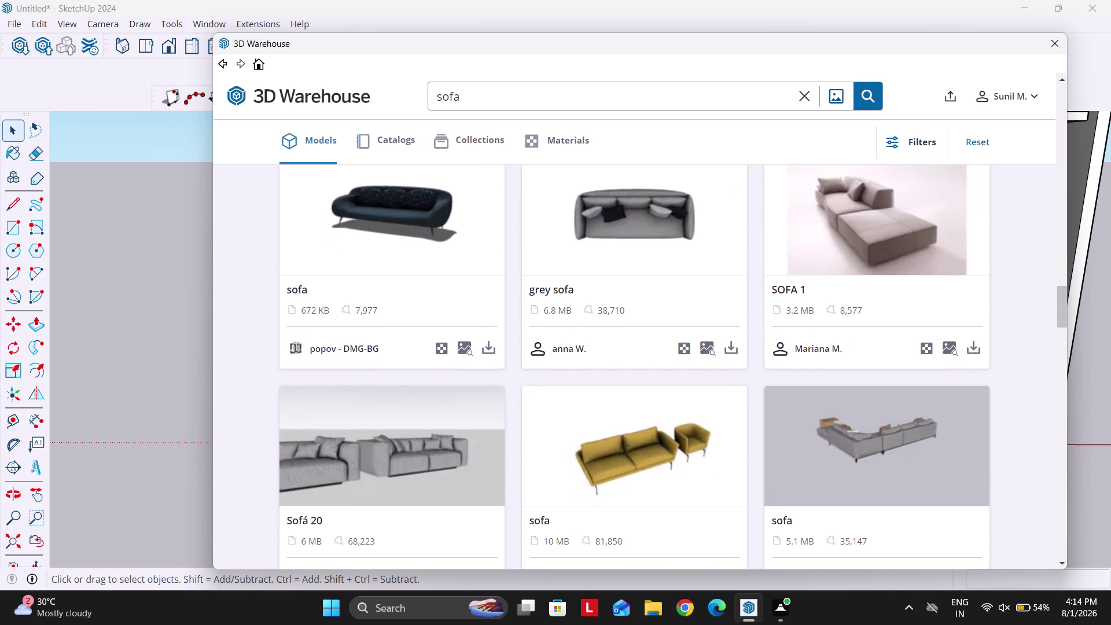
scroll(down, 3)
scroll(down, 3)
scroll(down, 3)
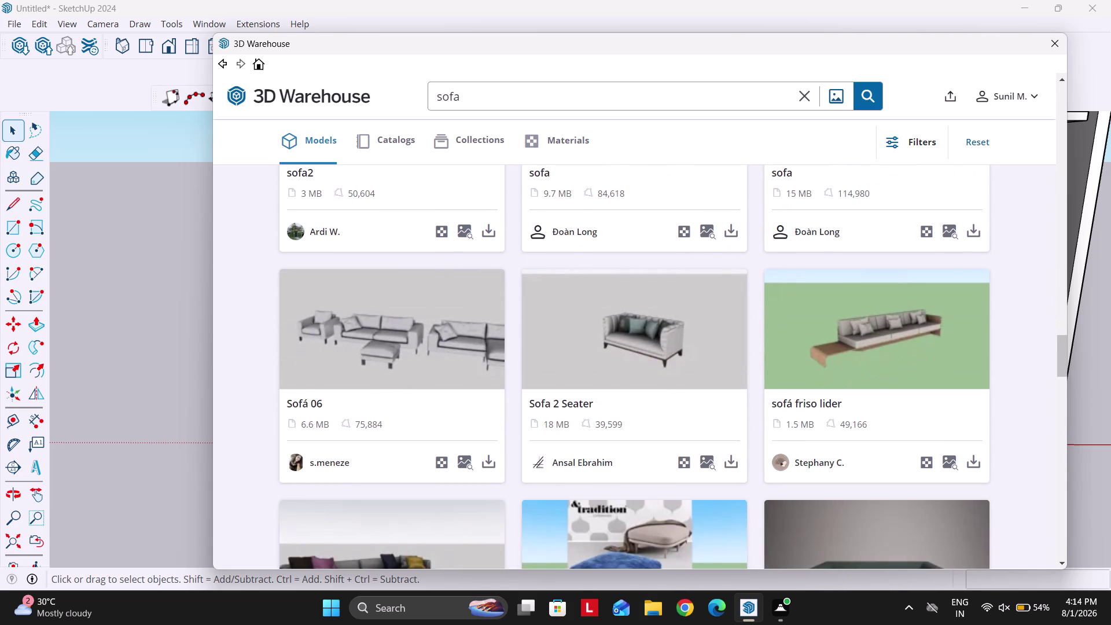
scroll(down, 3)
scroll(down, 3)
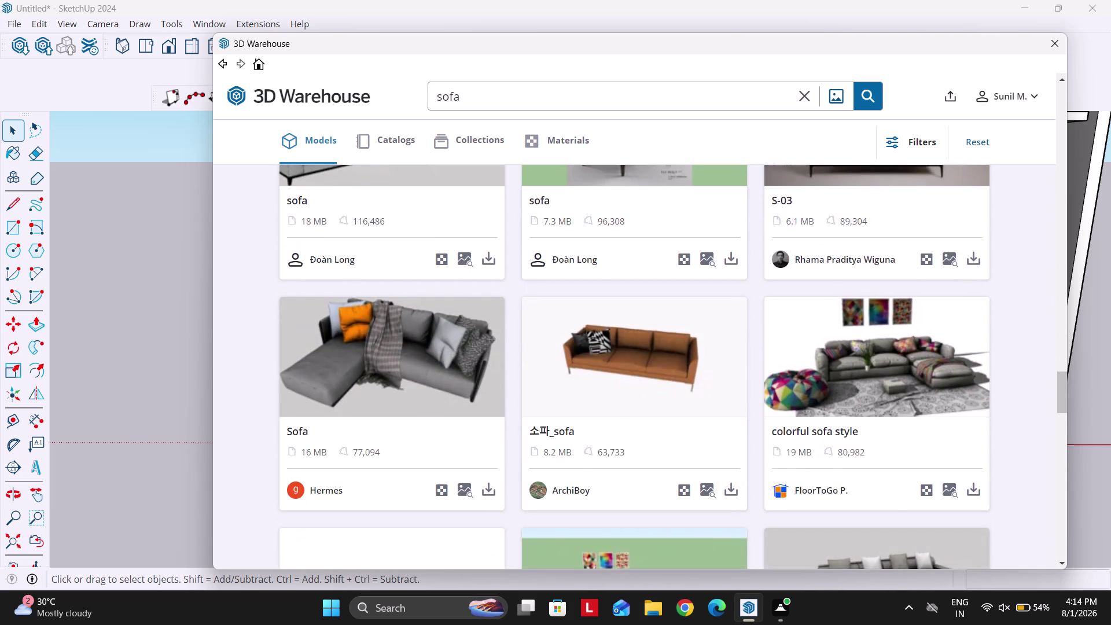
scroll(down, 3)
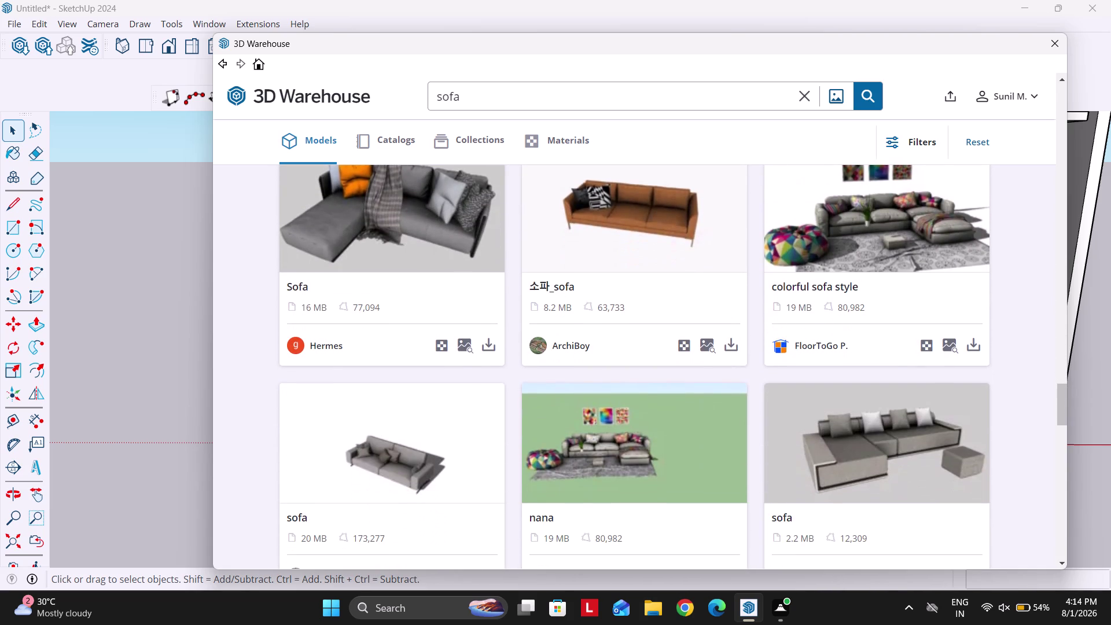
scroll(down, 3)
scroll(down, 3)
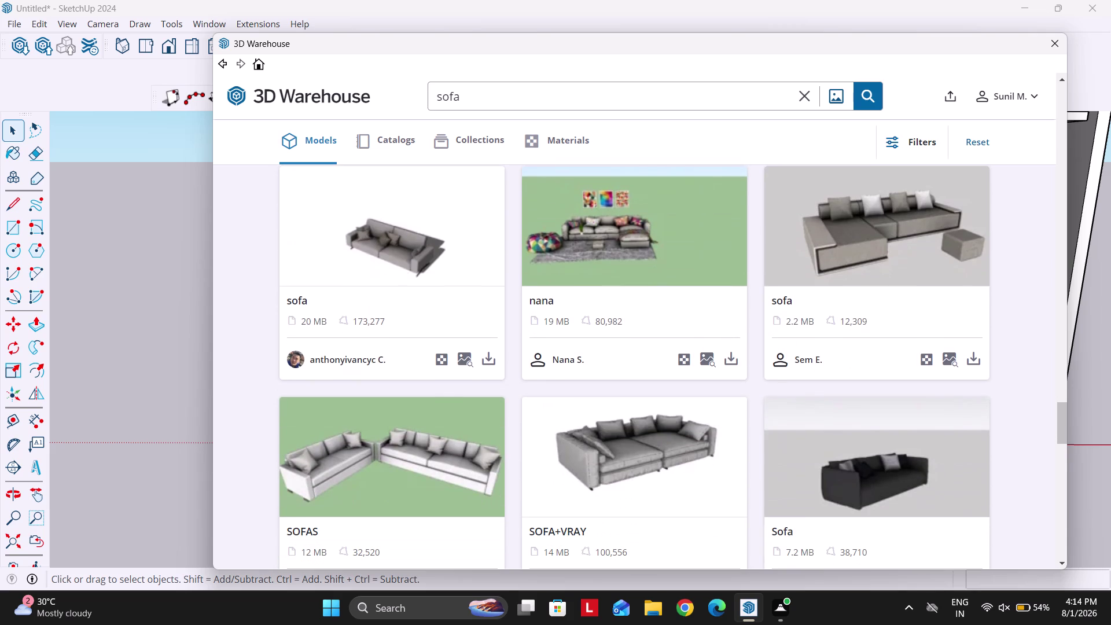
scroll(down, 3)
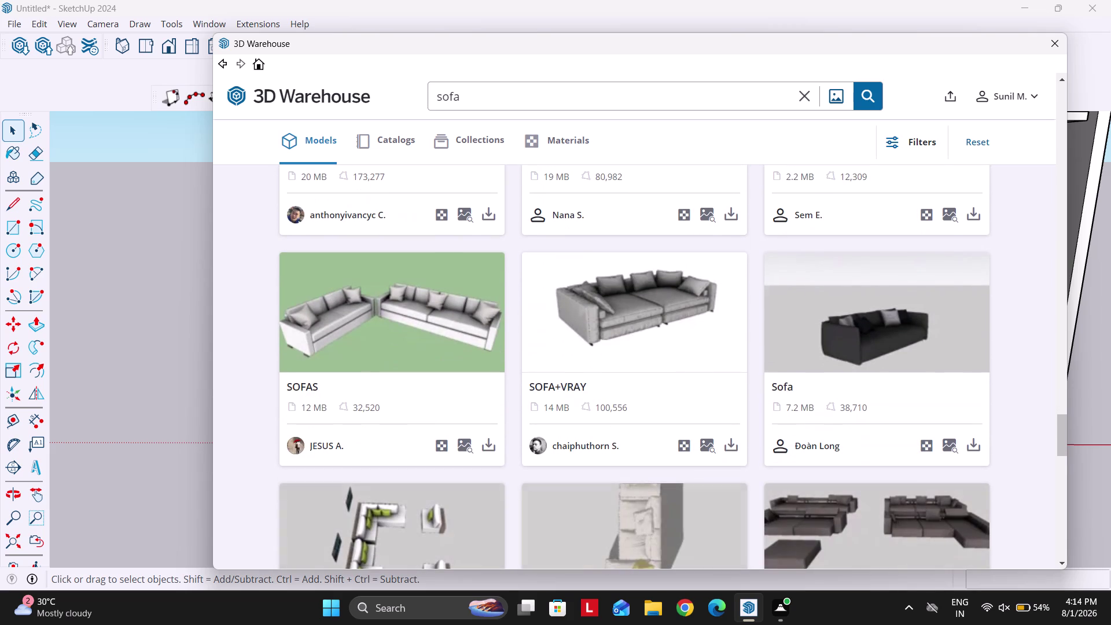
click(494, 441)
click(595, 315)
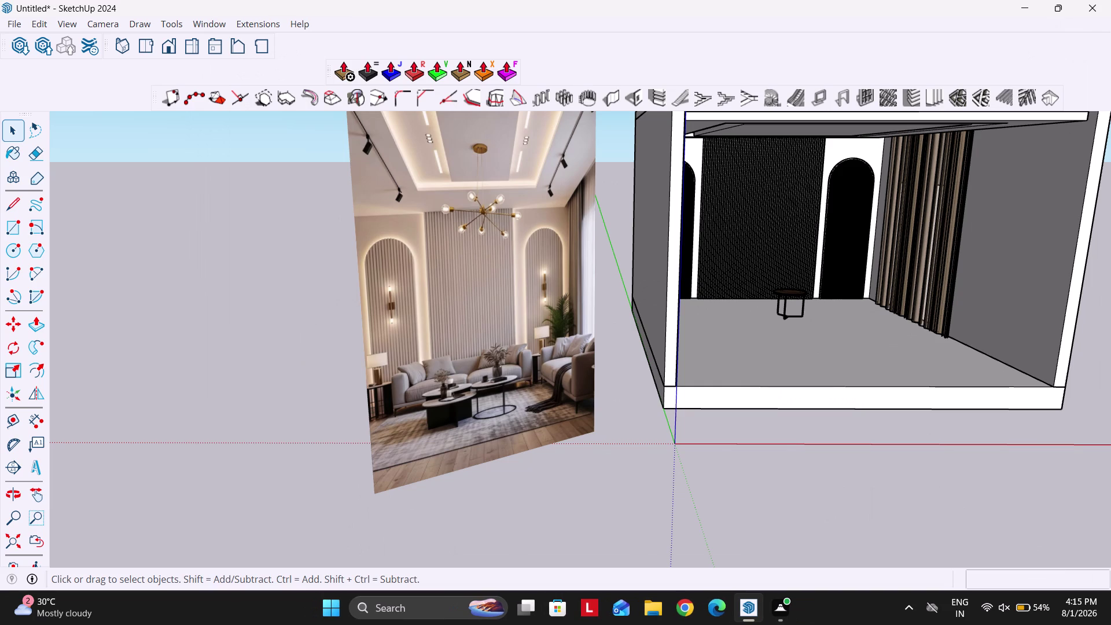
scroll(down, 3)
scroll(down, 3)
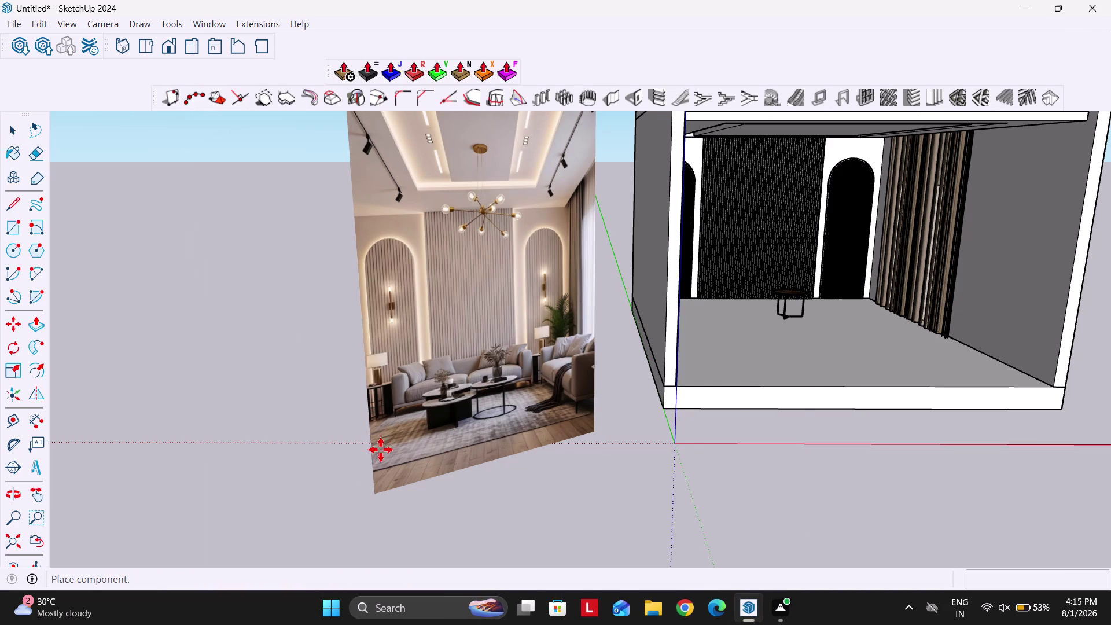
click(716, 351)
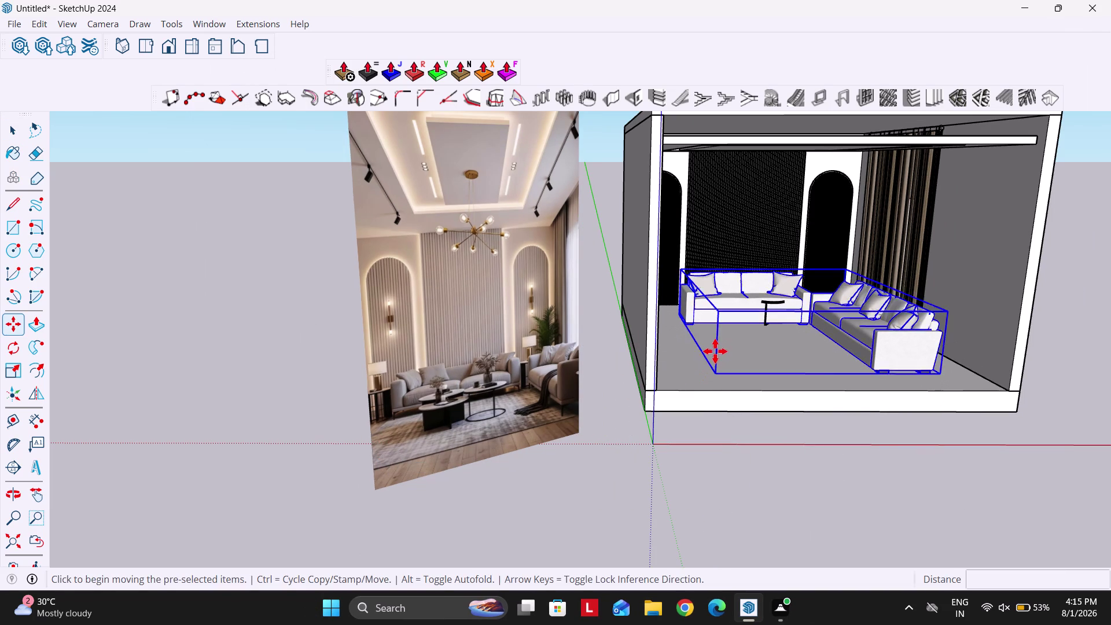
scroll(down, 3)
scroll(up, 3)
middle_drag(749, 357, 716, 358)
scroll(up, 3)
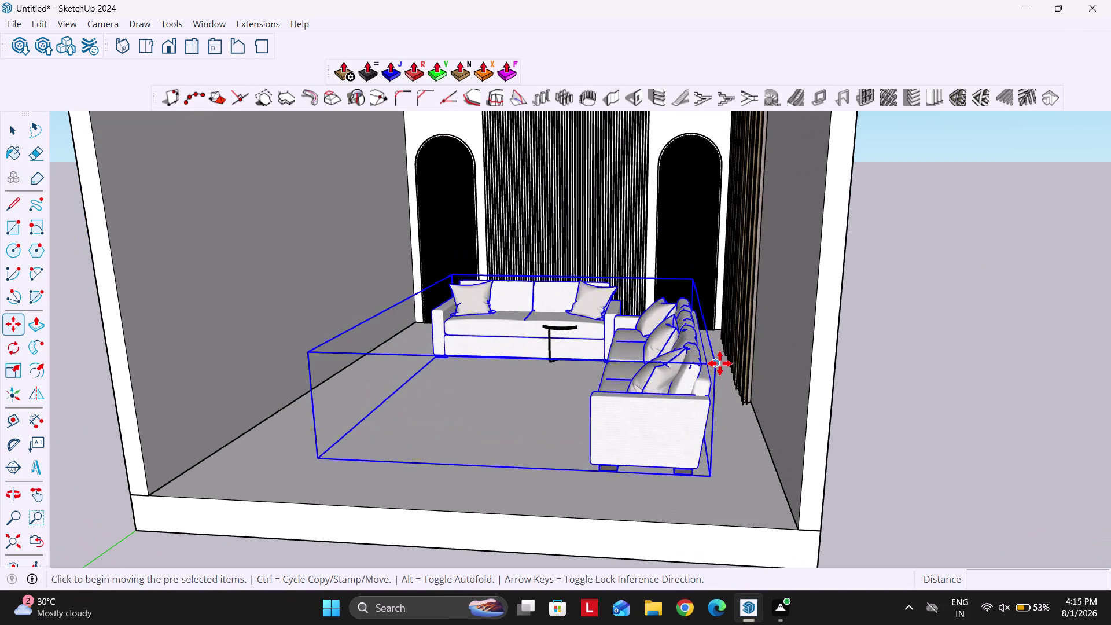
click(721, 364)
key(Left)
key(Right)
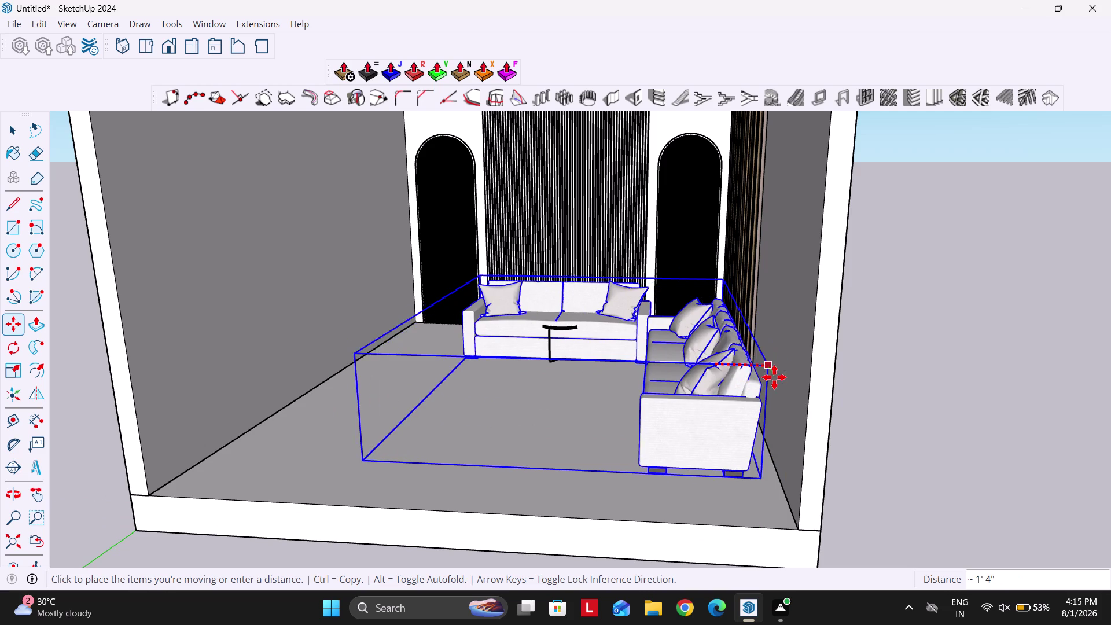
click(783, 375)
click(784, 367)
key(Right)
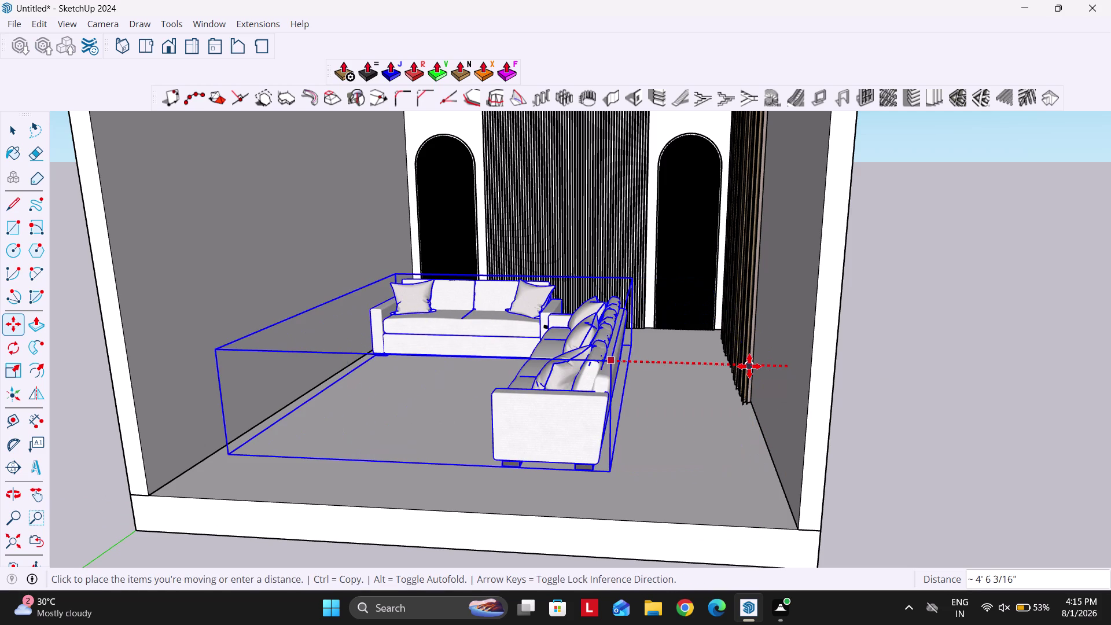
key(6)
key(Return)
key(space)
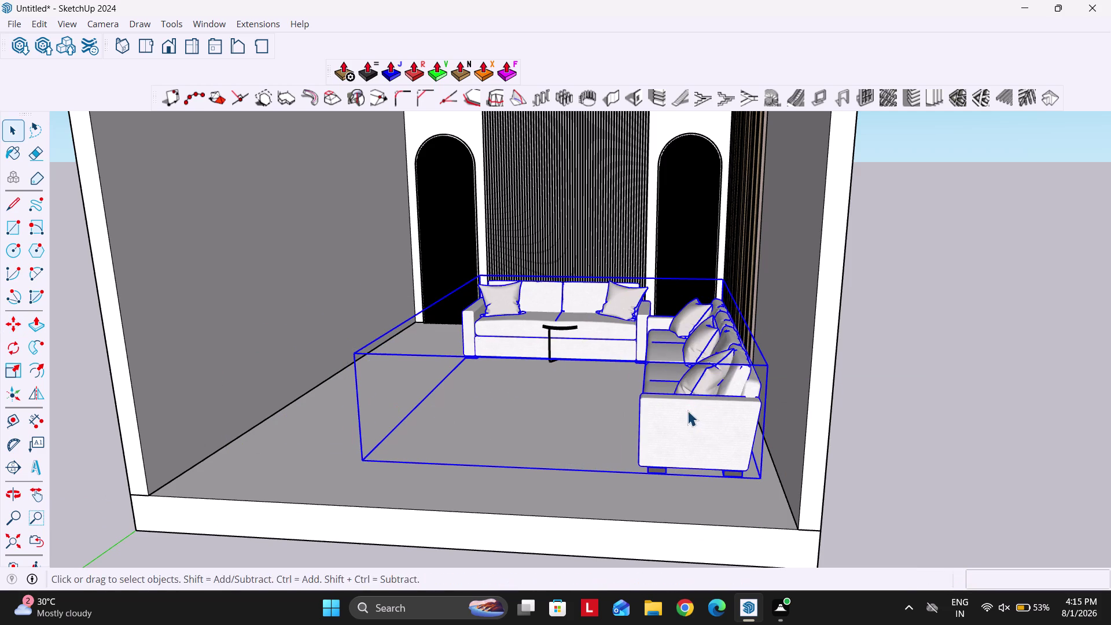
middle_drag(686, 408, 771, 425)
scroll(up, 3)
scroll(up, 3)
scroll(up, 3)
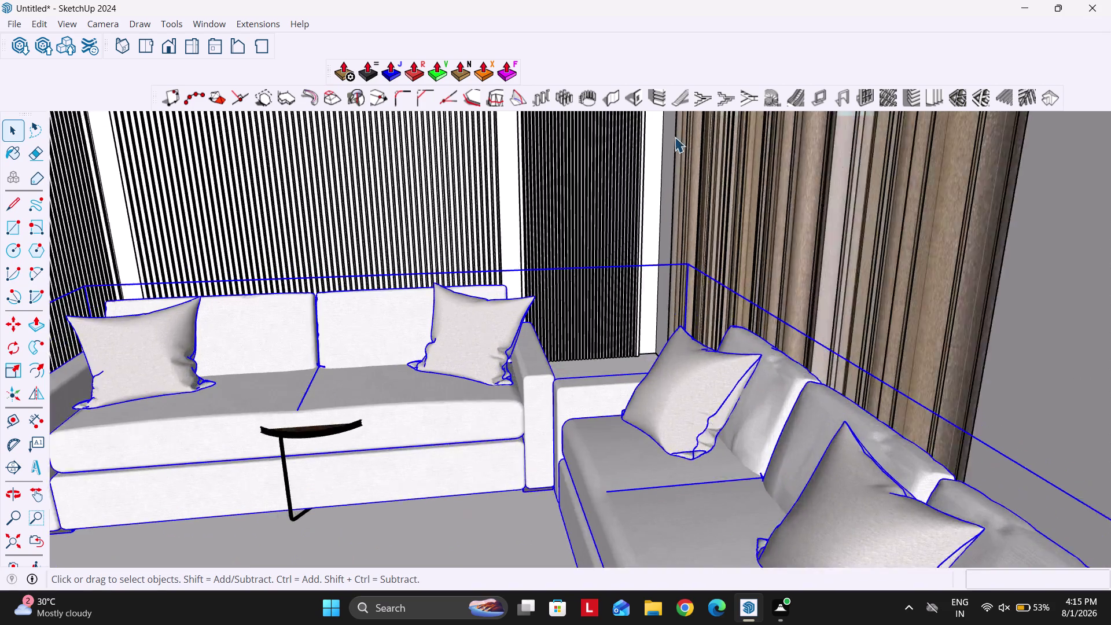
scroll(up, 3)
scroll(up, 3)
scroll(down, 3)
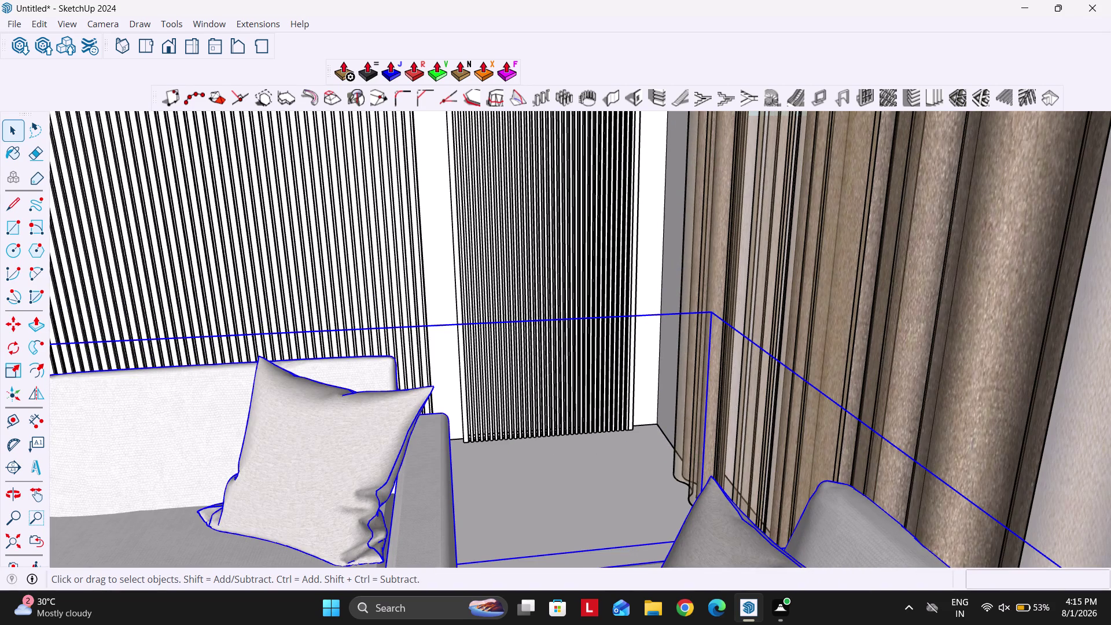
middle_drag(561, 376, 756, 396)
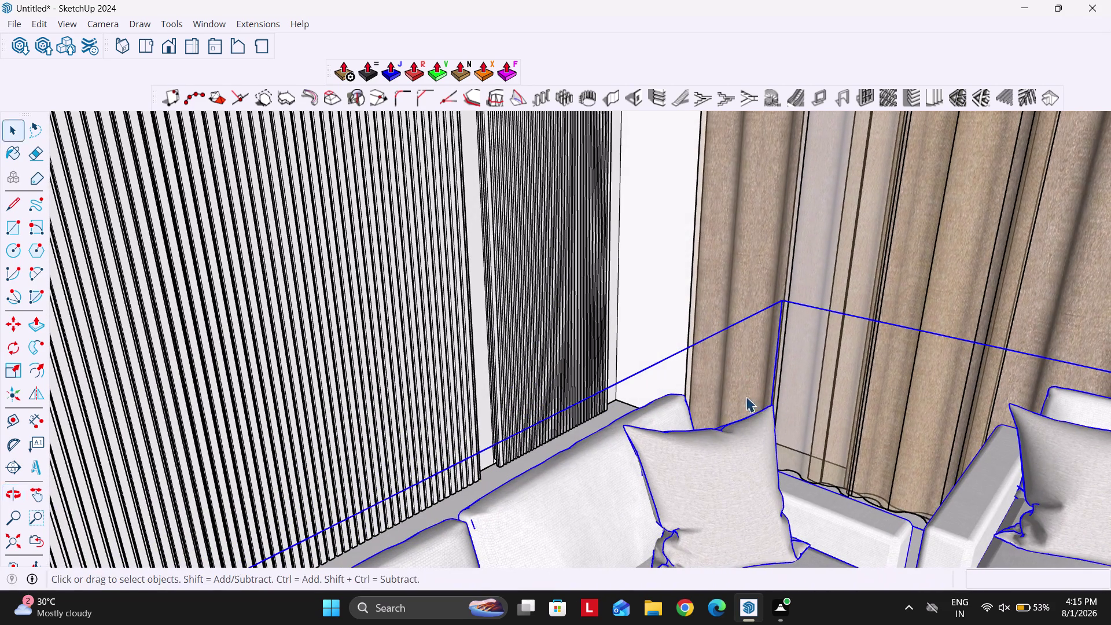
key(m)
click(784, 310)
key(Left)
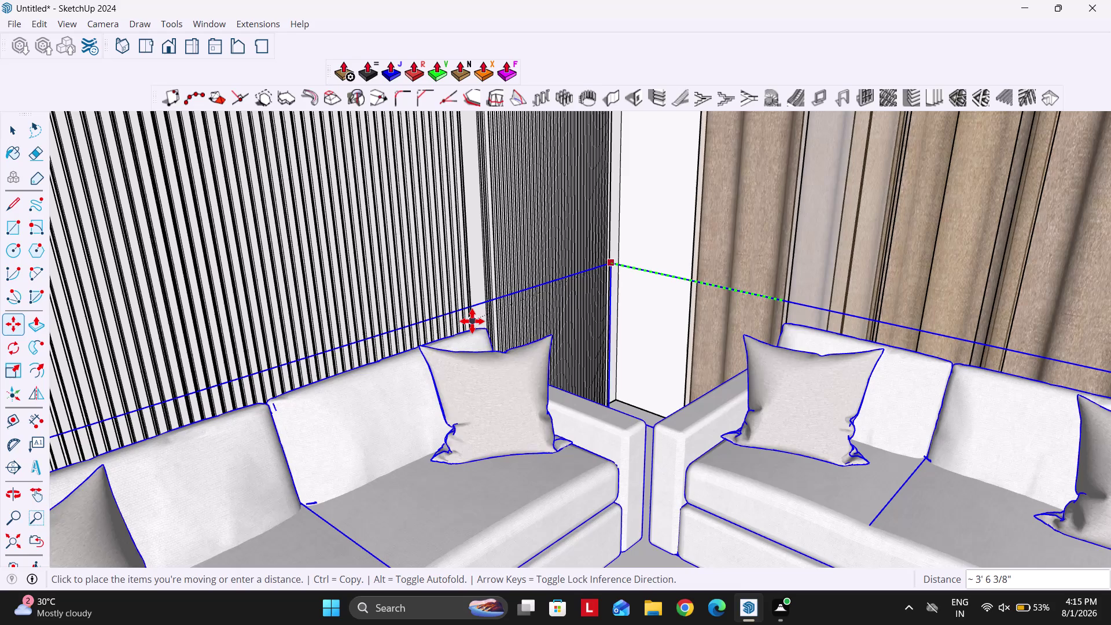
click(472, 322)
middle_drag(583, 356, 760, 370)
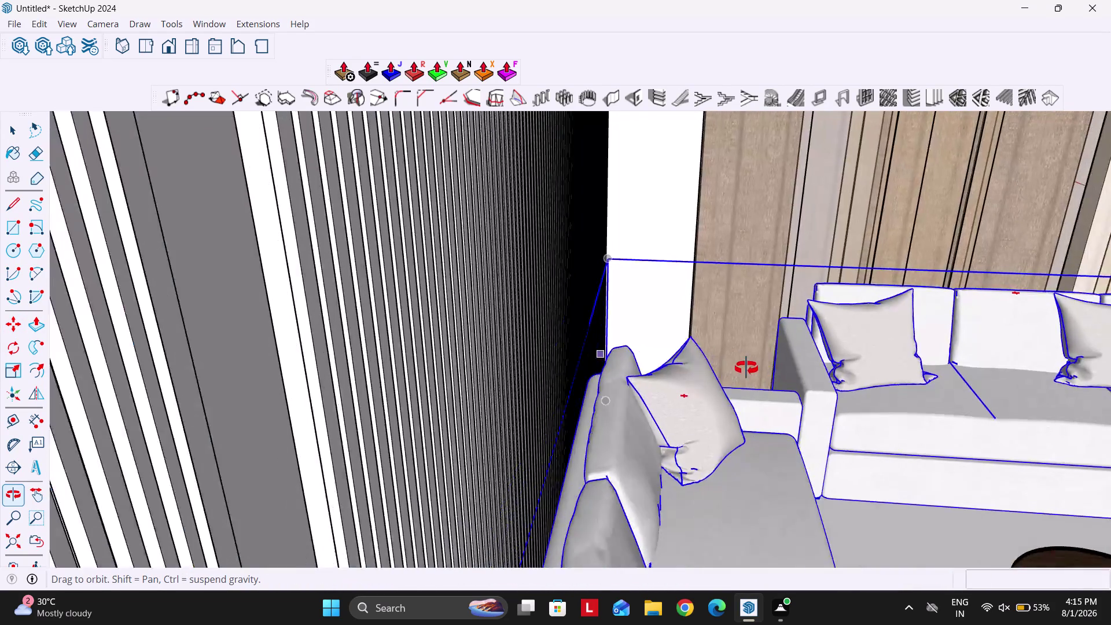
middle_drag(760, 370, 742, 367)
middle_drag(696, 383, 451, 375)
key(space)
scroll(down, 3)
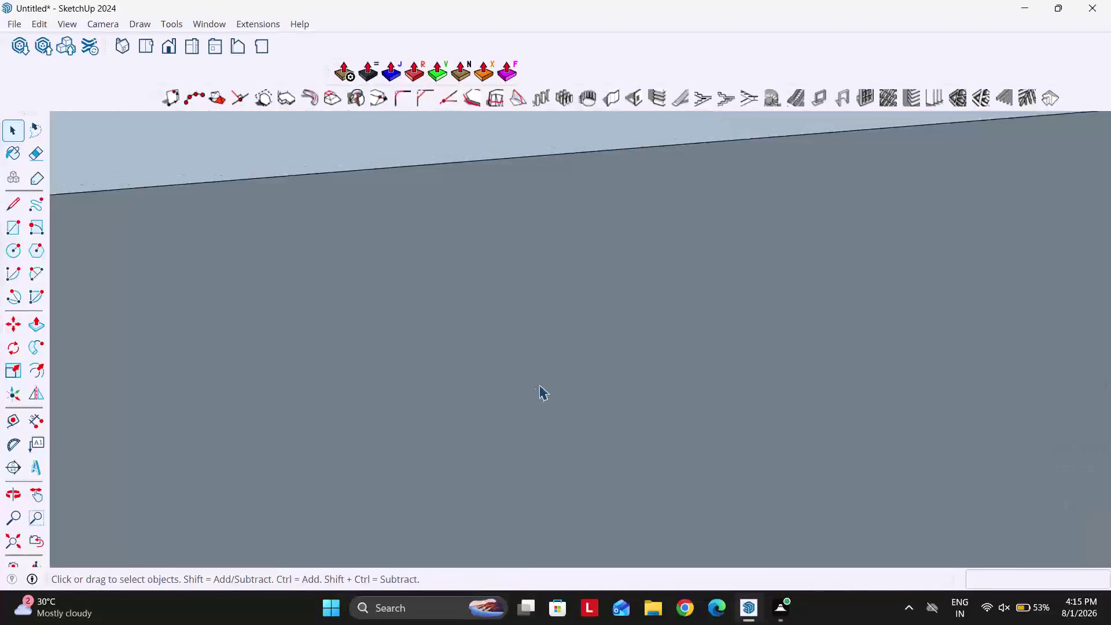
scroll(down, 3)
middle_drag(618, 406, 494, 331)
click(19, 539)
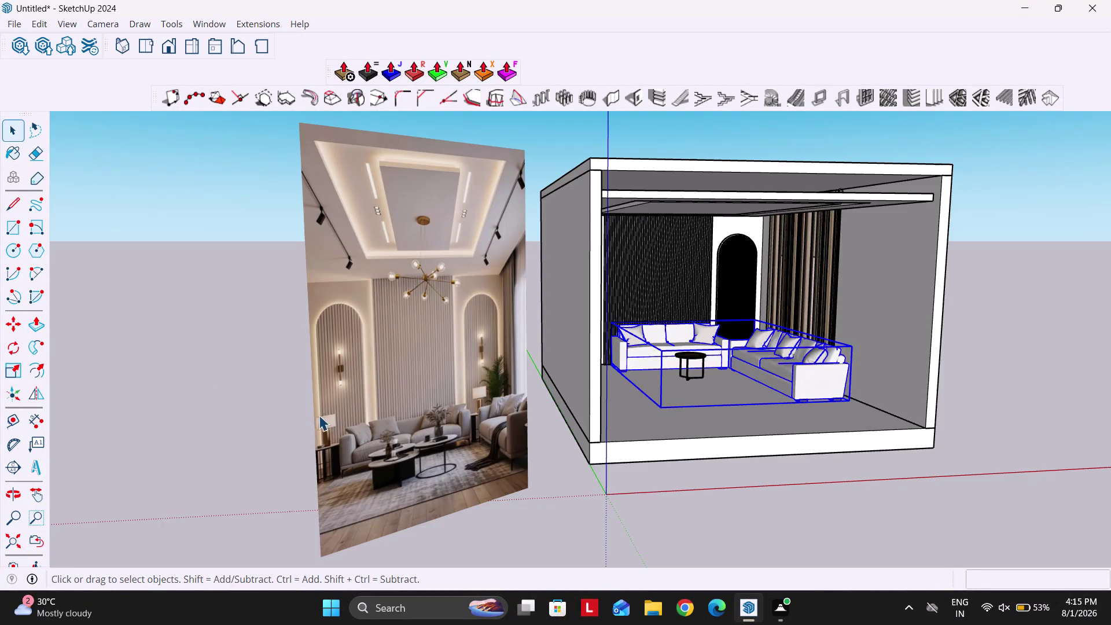
scroll(down, 3)
middle_drag(598, 377, 537, 364)
scroll(up, 3)
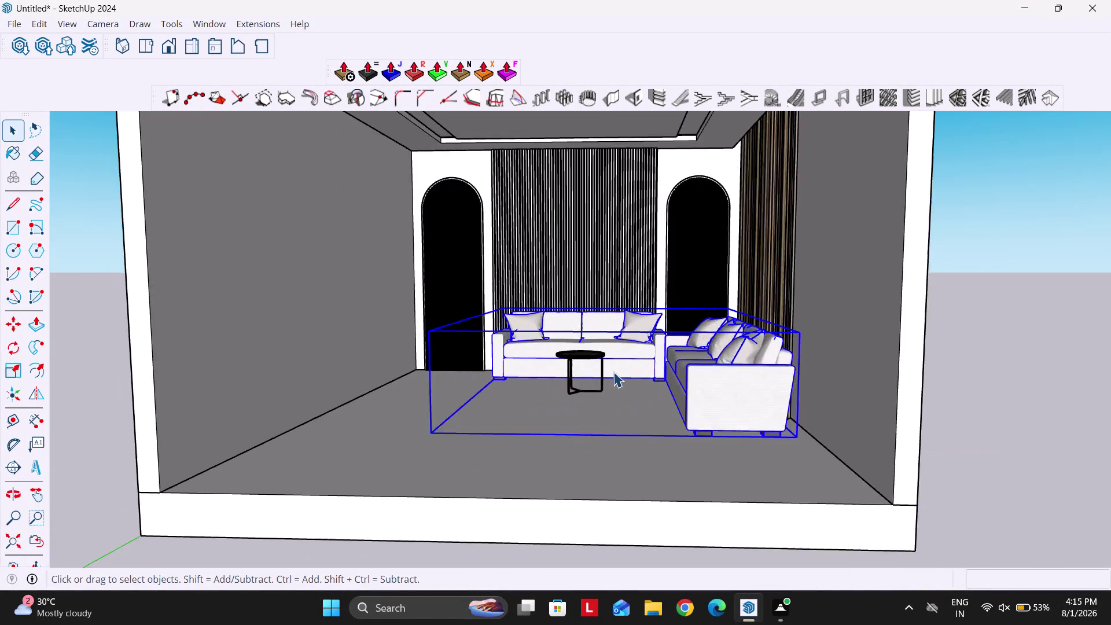
scroll(up, 3)
middle_drag(595, 376, 613, 466)
click(588, 383)
scroll(up, 3)
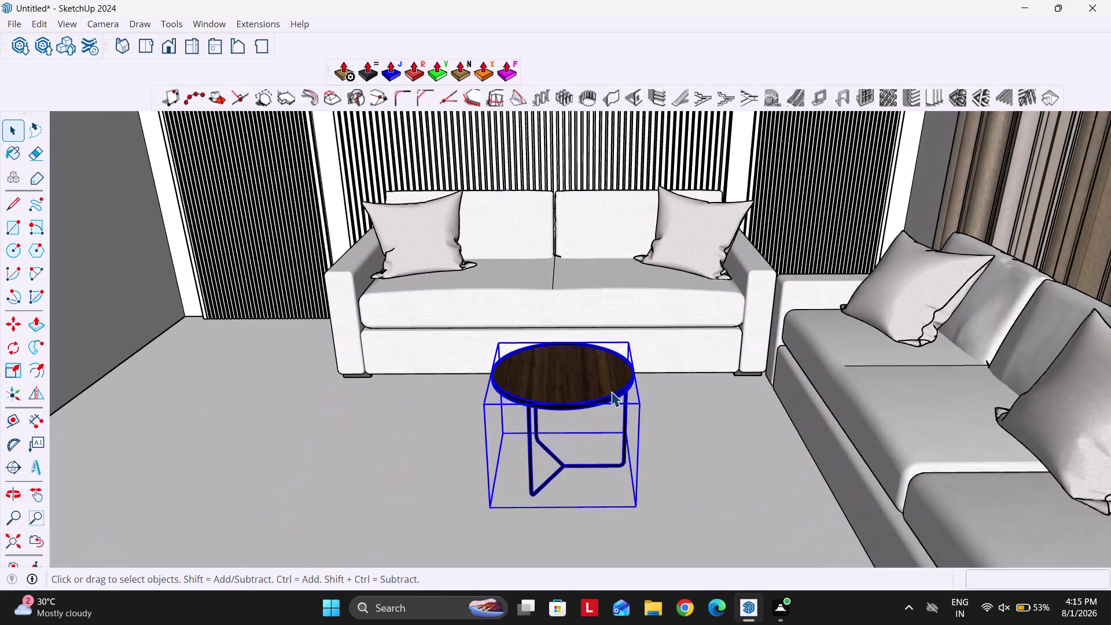
scroll(up, 3)
key(m)
click(616, 393)
click(689, 391)
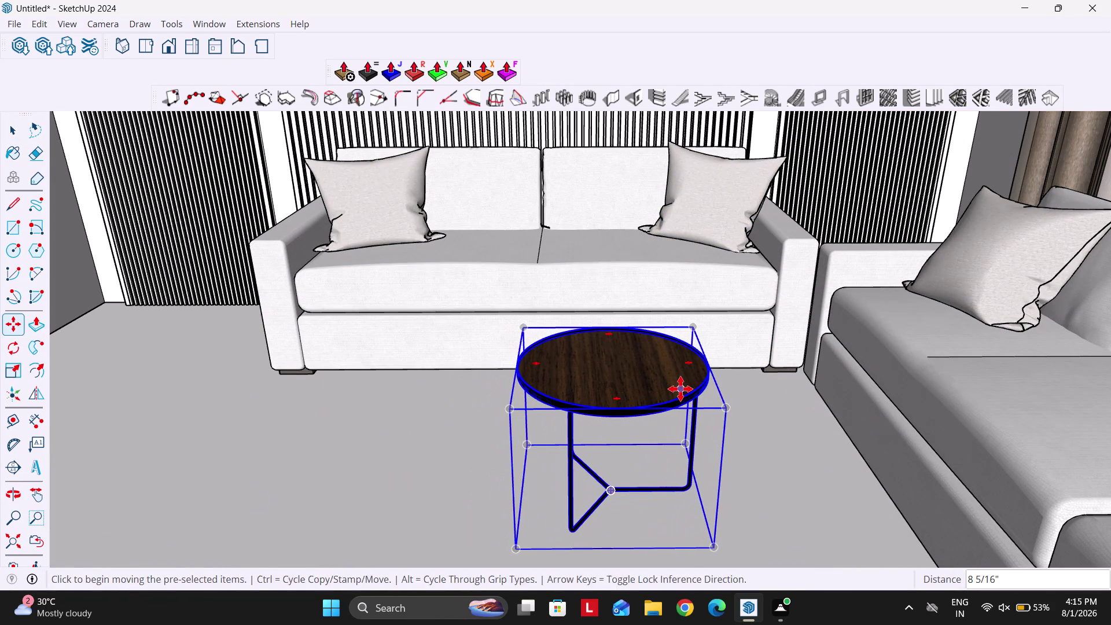
click(681, 389)
scroll(down, 3)
key(Left)
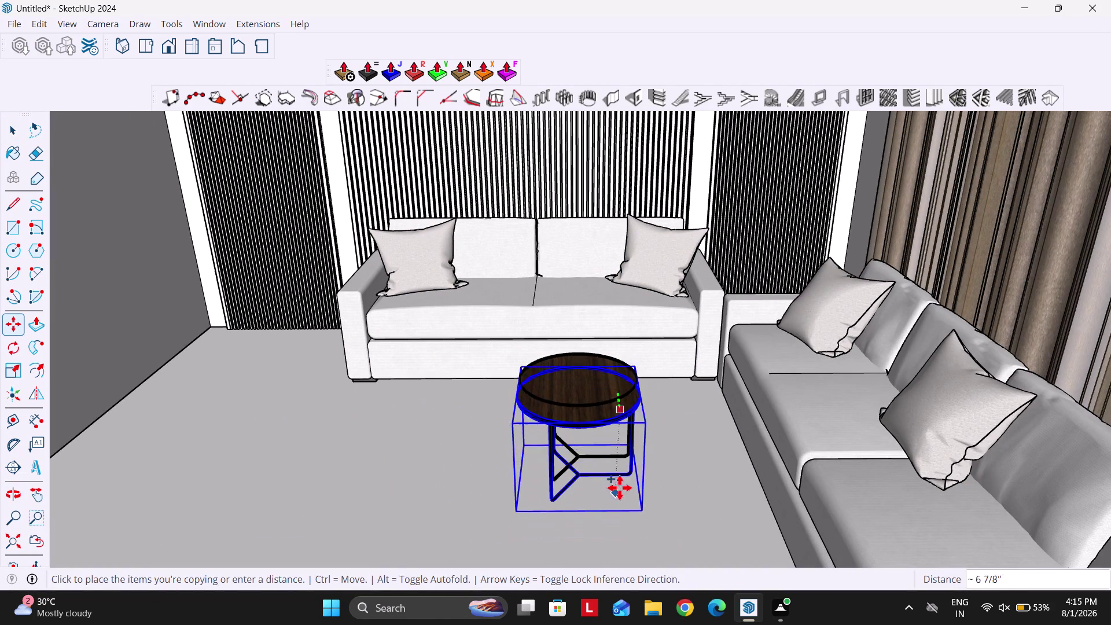
scroll(down, 3)
key(Right)
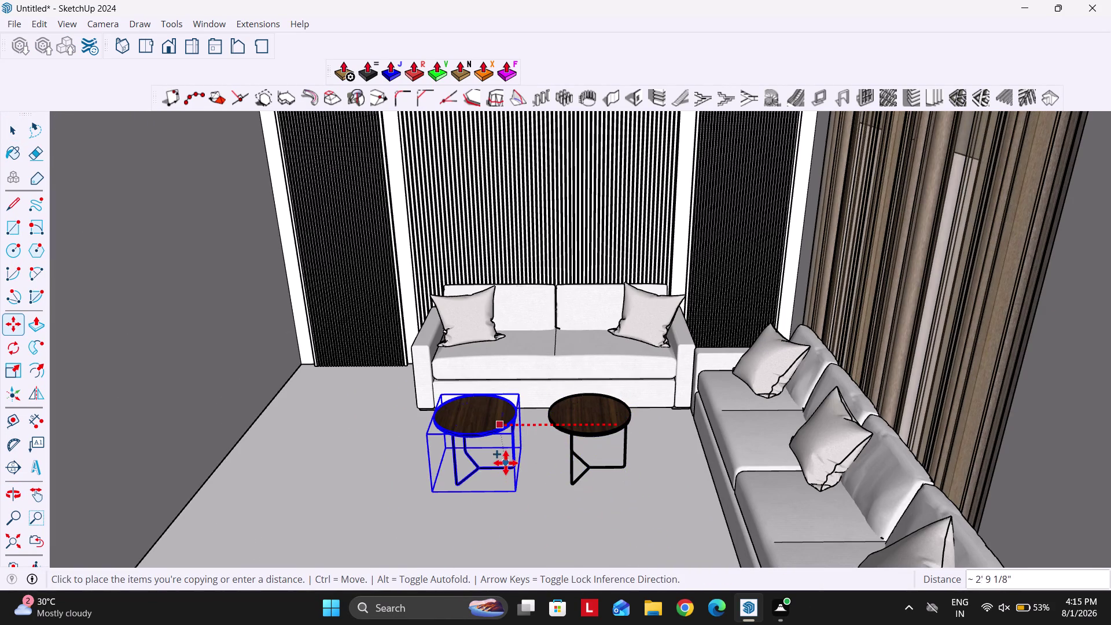
key(space)
scroll(down, 3)
middle_drag(579, 441, 582, 417)
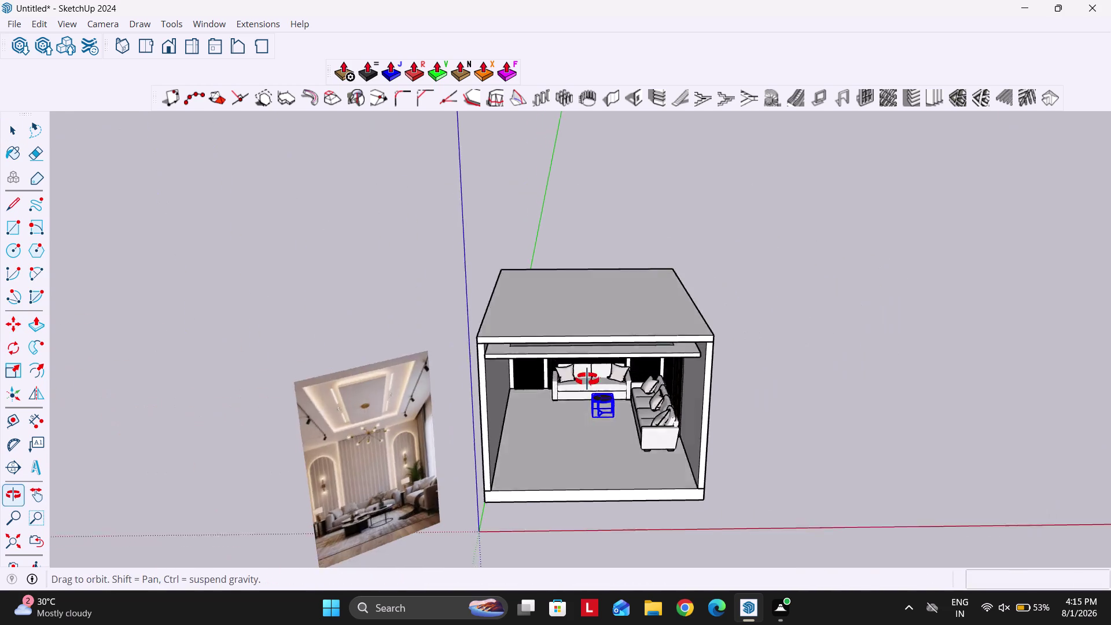
middle_drag(583, 418, 607, 345)
scroll(up, 3)
scroll(down, 3)
scroll(up, 3)
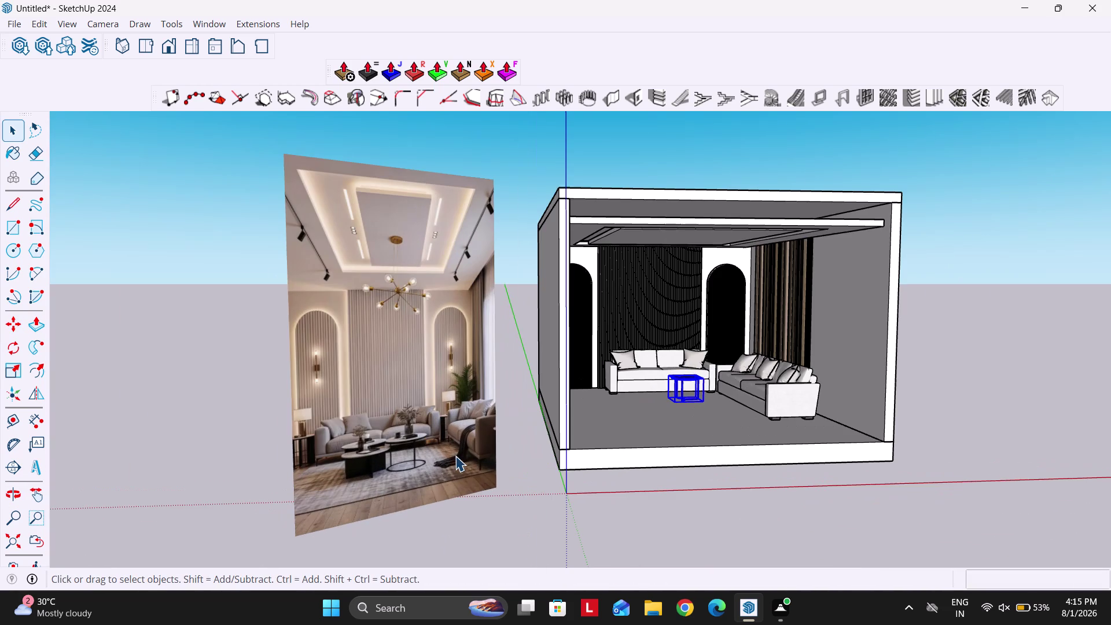
click(18, 53)
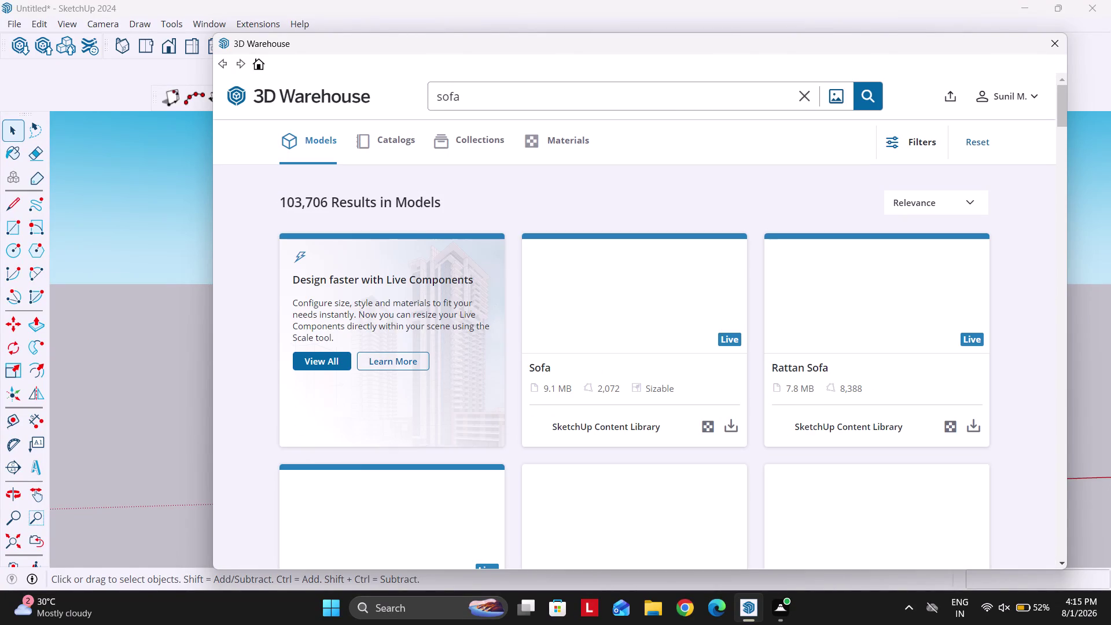
Search 3D Warehouse for 'tables' instead of the previous term.
drag(474, 93, 371, 95)
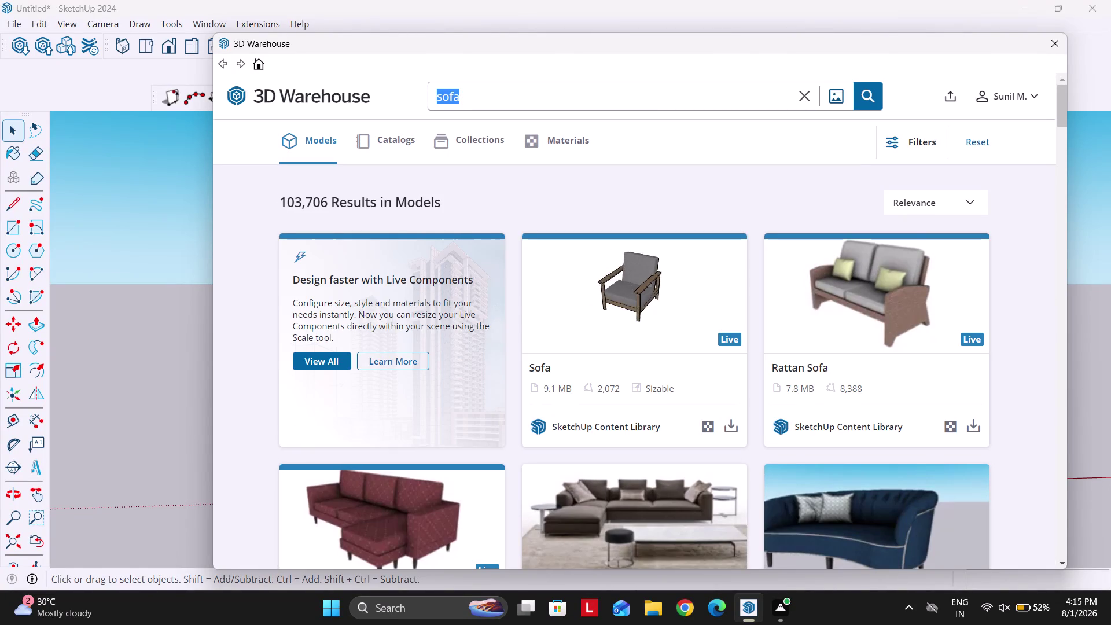
text(tables)
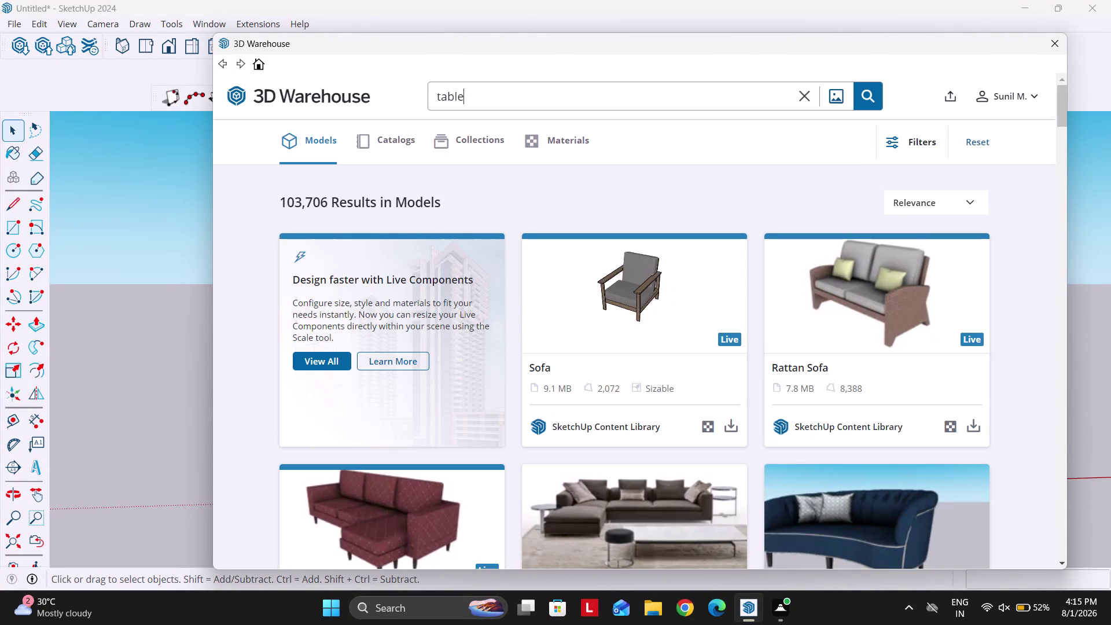
key(Return)
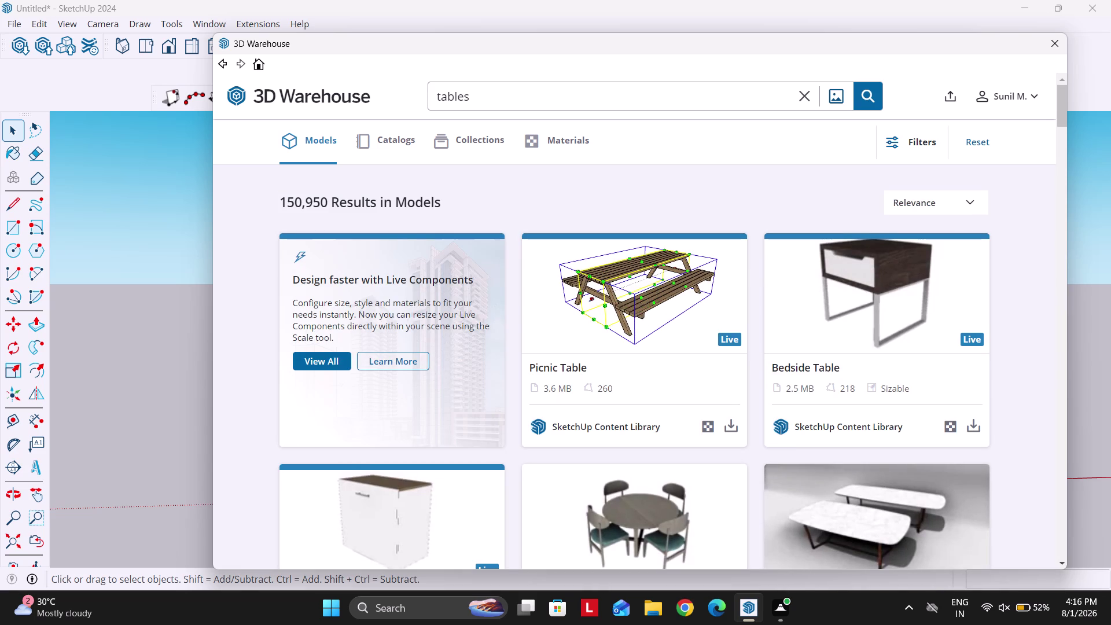
Scroll the table results and download the nesting table set into the model.
scroll(down, 3)
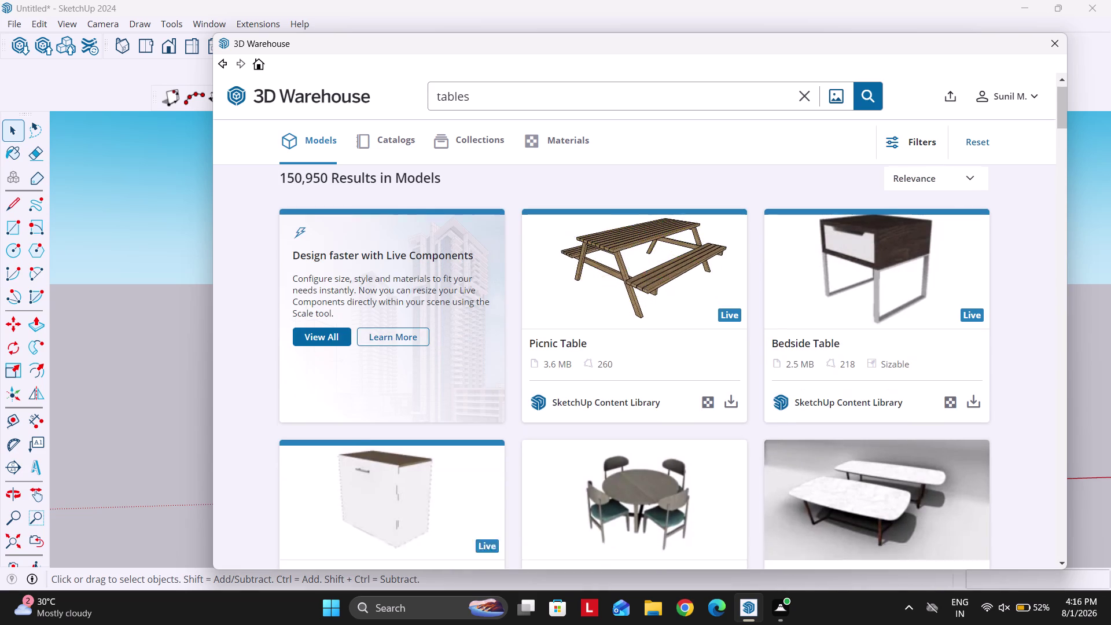
scroll(down, 3)
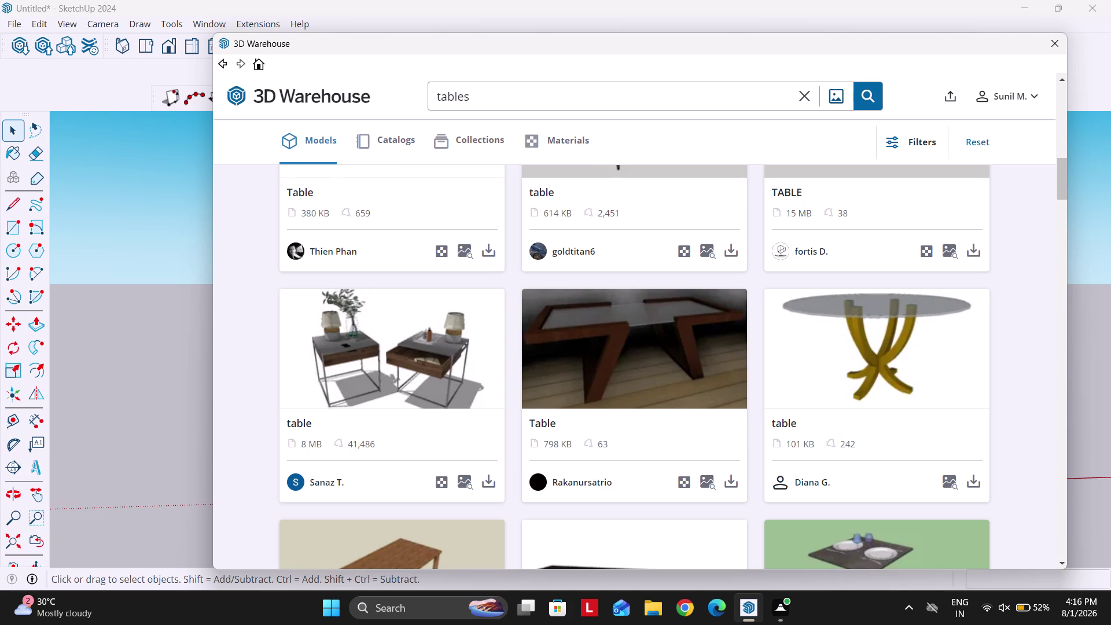
scroll(down, 3)
scroll(down, 3)
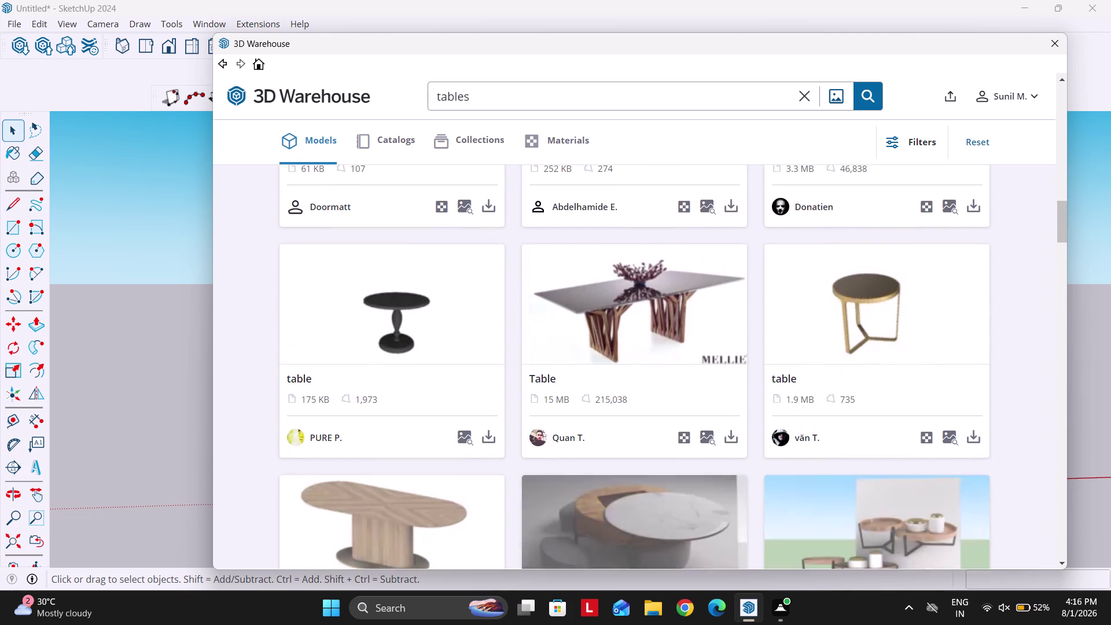
scroll(down, 3)
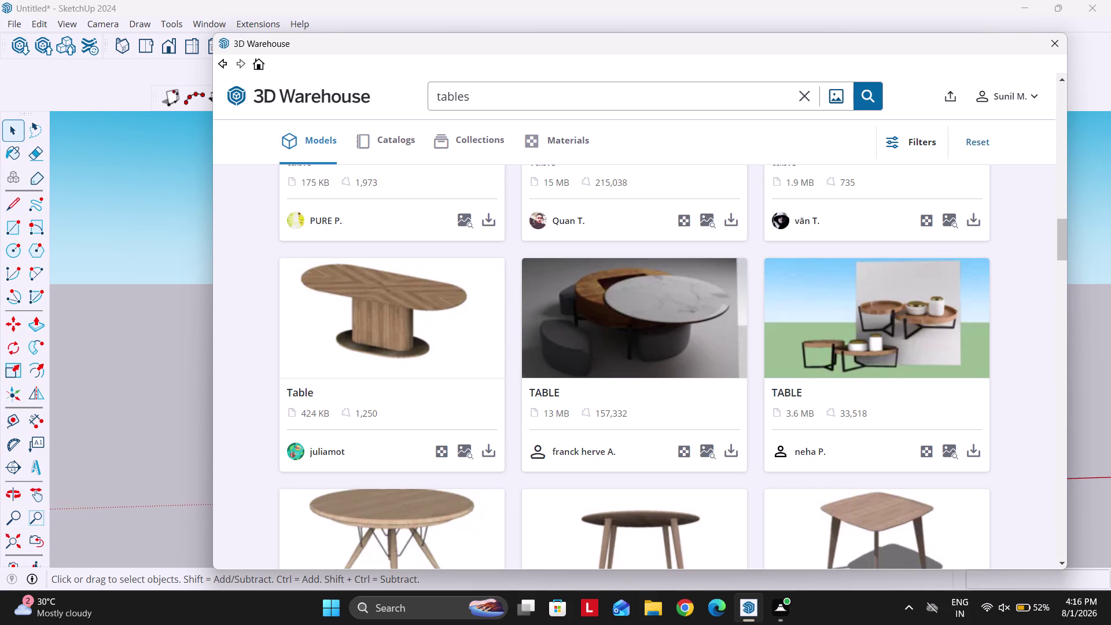
click(972, 445)
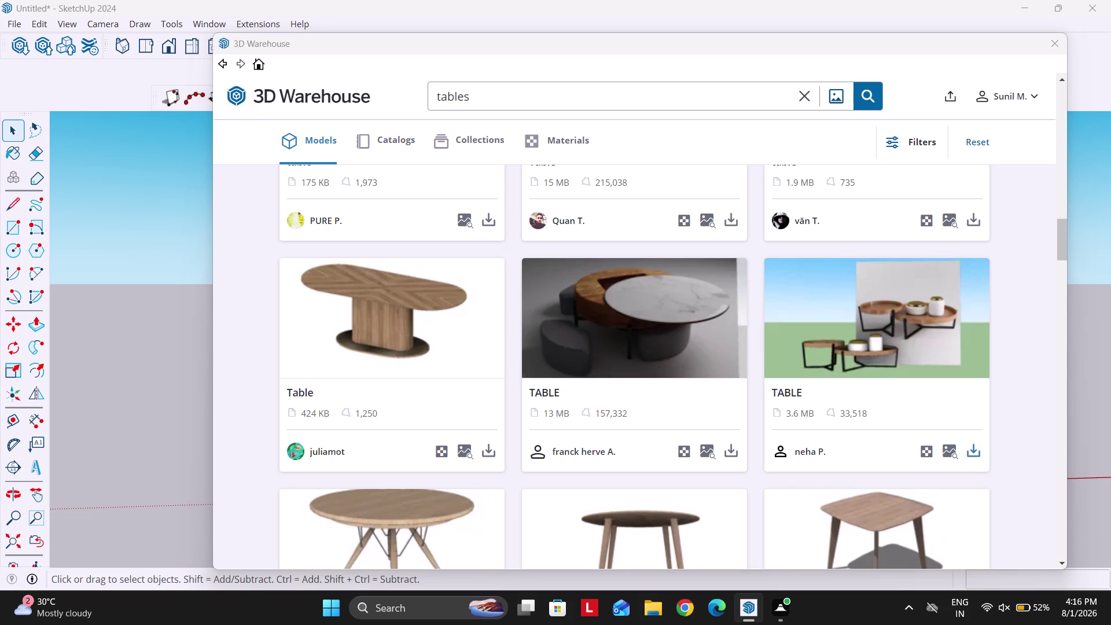
click(591, 315)
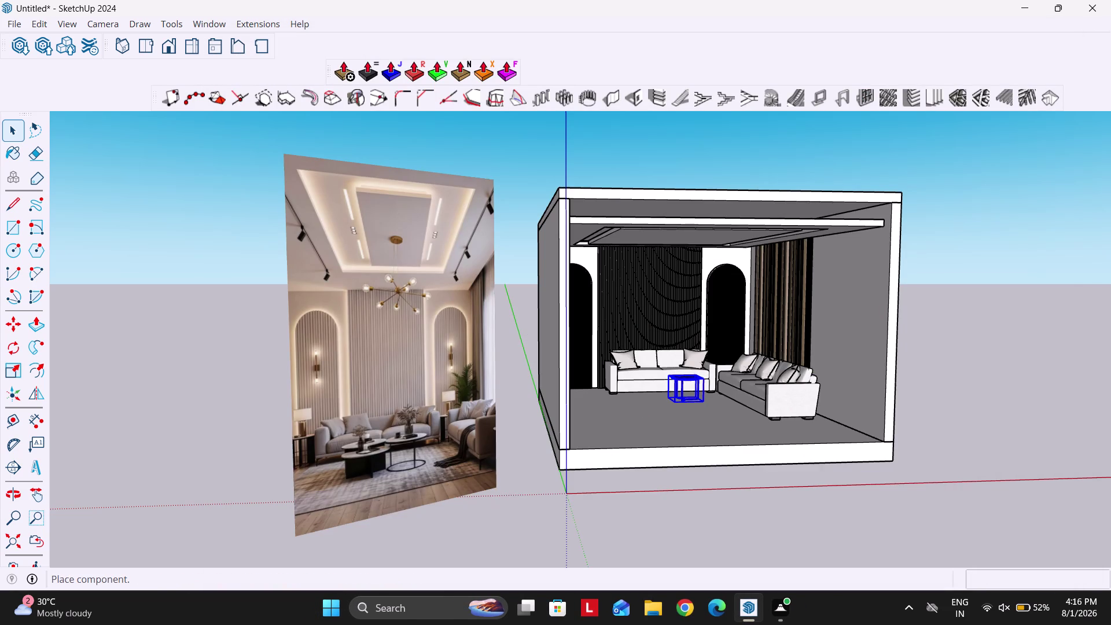
Place the nesting table set to the right of the room and select it.
scroll(down, 3)
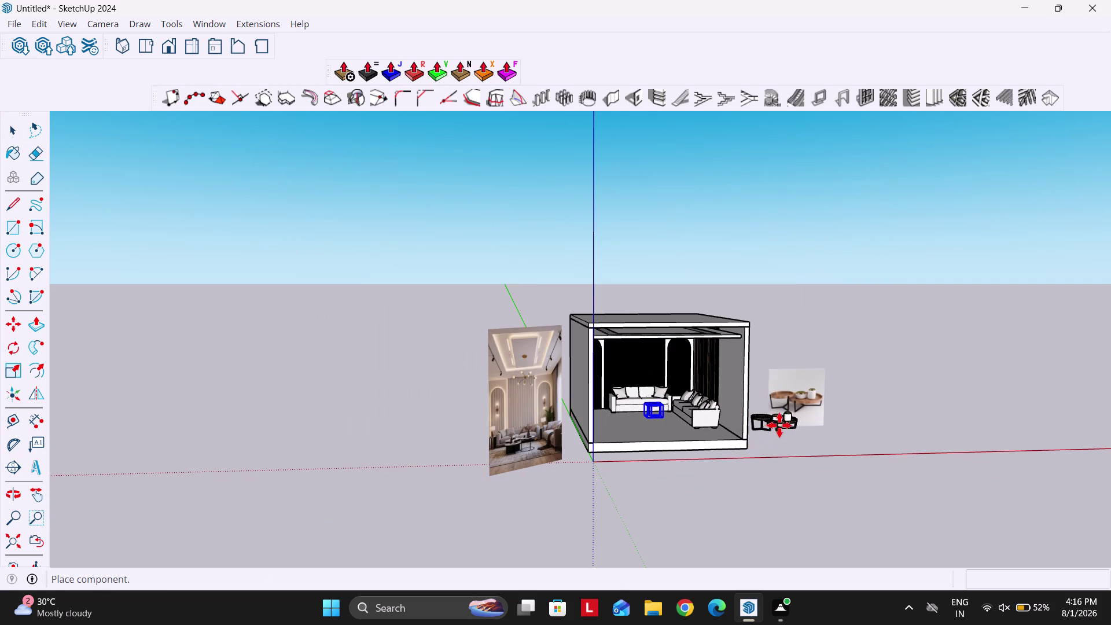
click(785, 423)
scroll(up, 3)
key(b)
key(space)
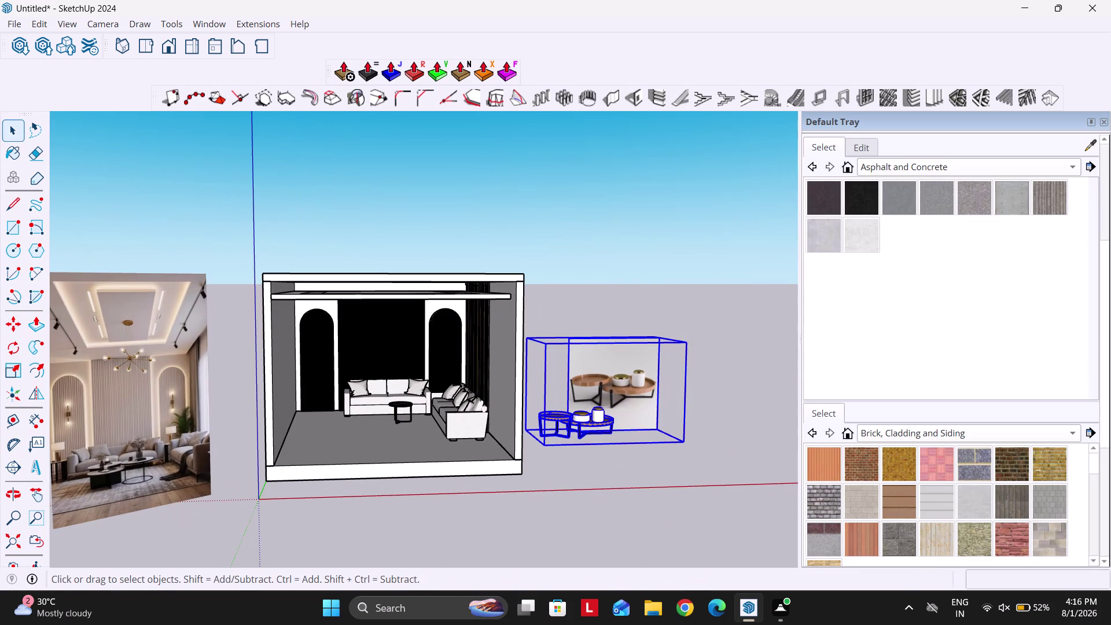
click(1105, 124)
scroll(up, 3)
Edit the table set, delete its bundled reference picture, and exit editing.
double_click(772, 369)
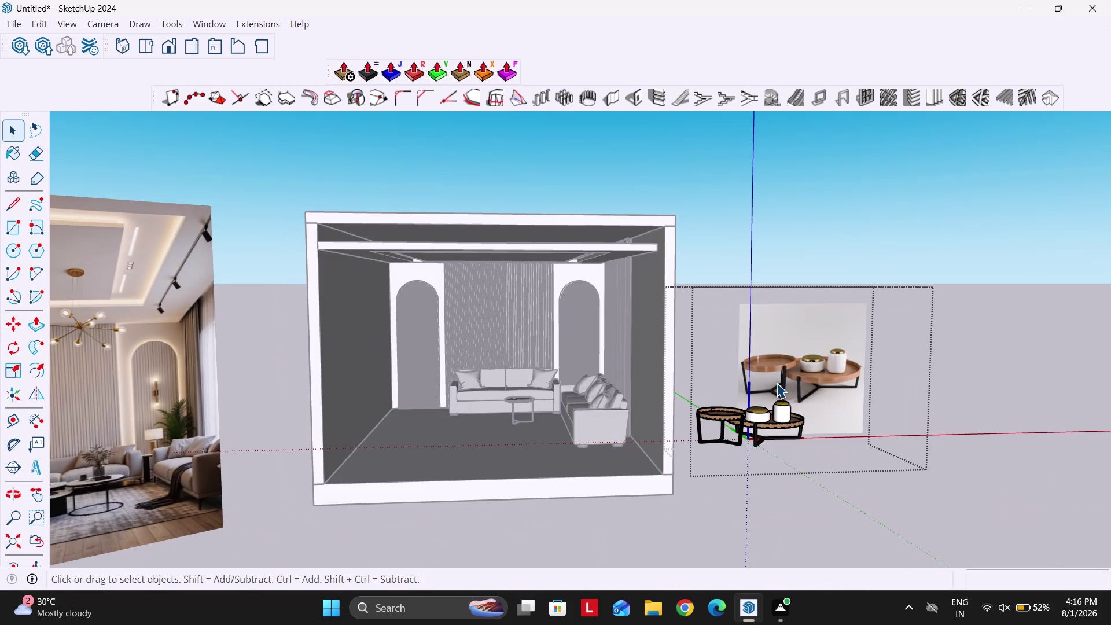
click(788, 356)
key(Delete)
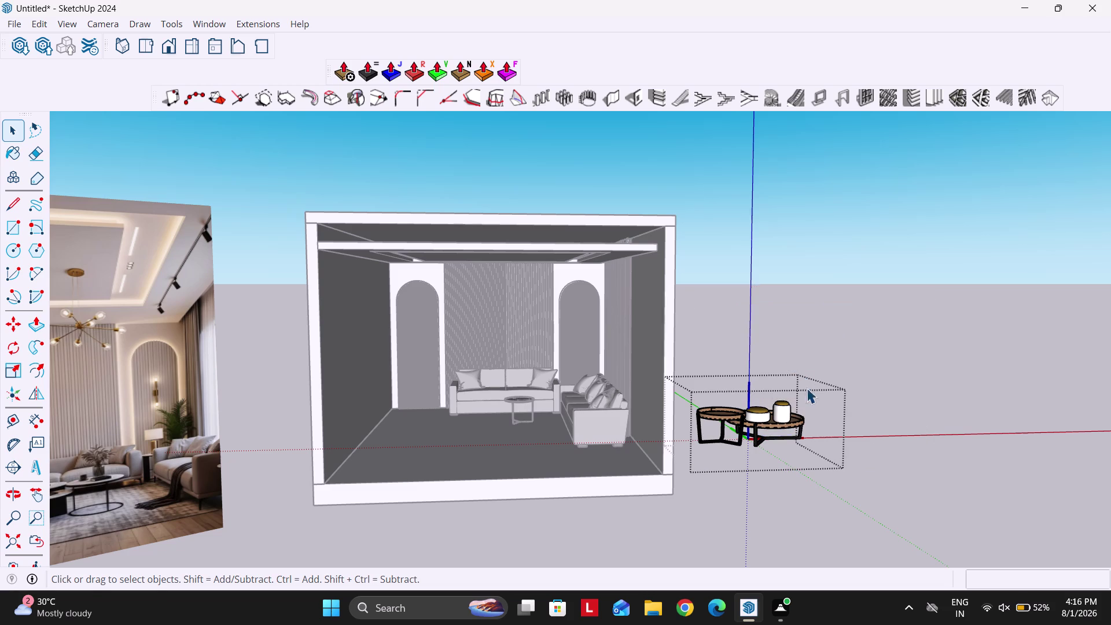
scroll(up, 3)
click(878, 414)
middle_drag(570, 423, 590, 459)
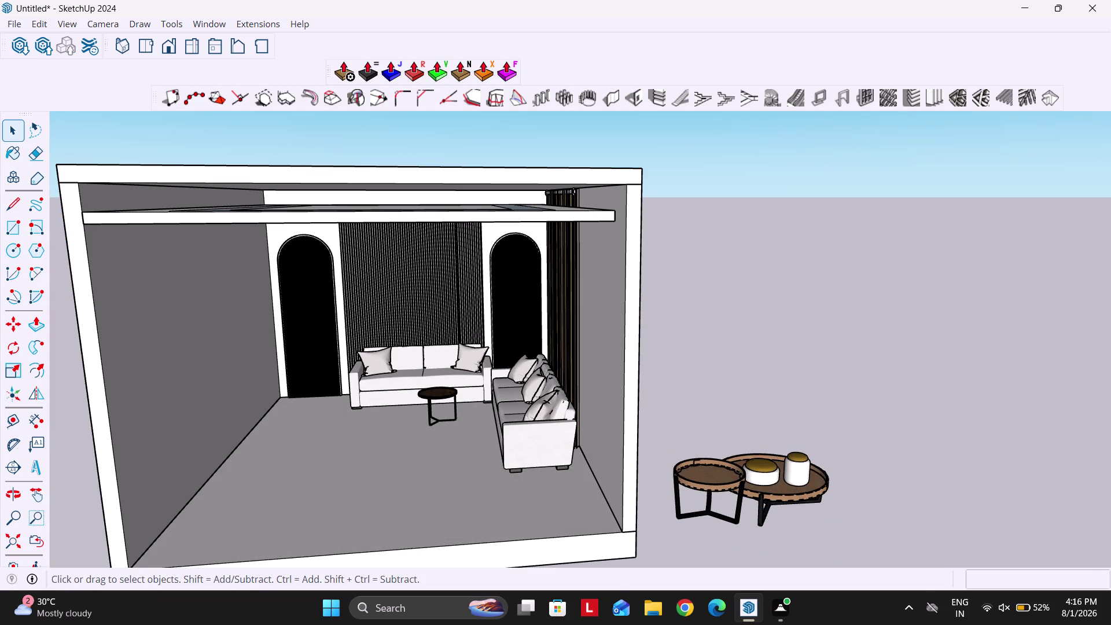